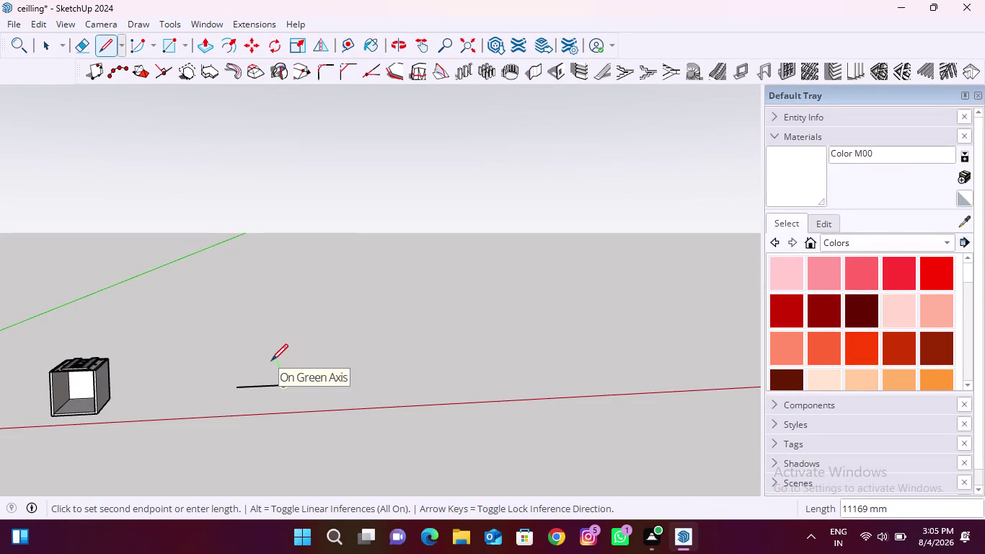
Draw the vertical edge 11'6.2" long from the bottom line's end, then zoom in on it.
text(11)
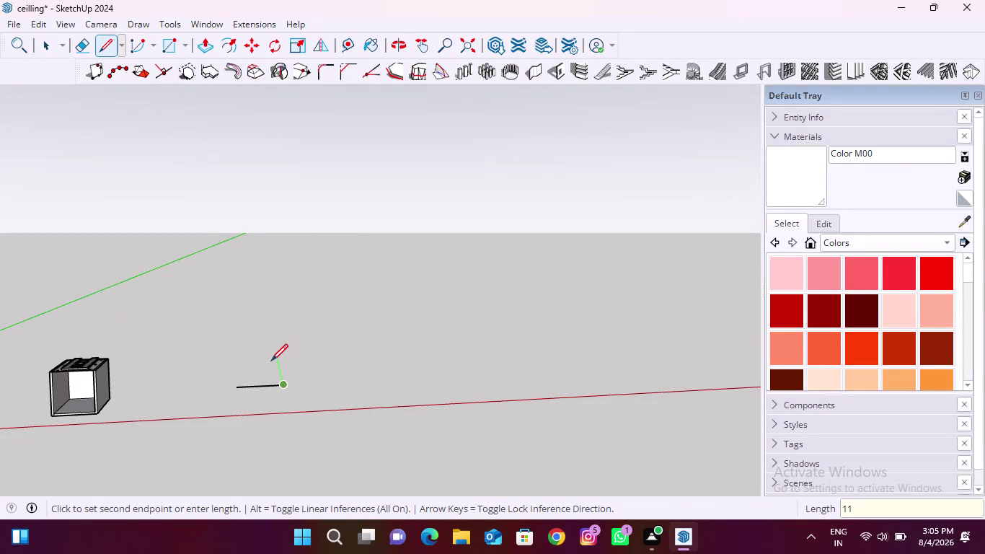
key(apostrophe)
text(60)
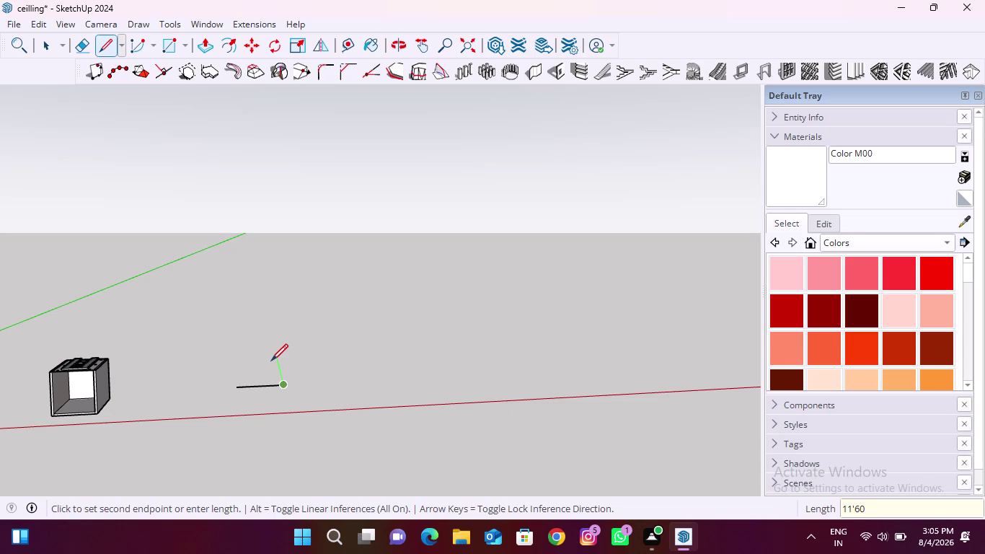
key(BackSpace)
text(.2)
key(shift+quotedbl)
key(Return)
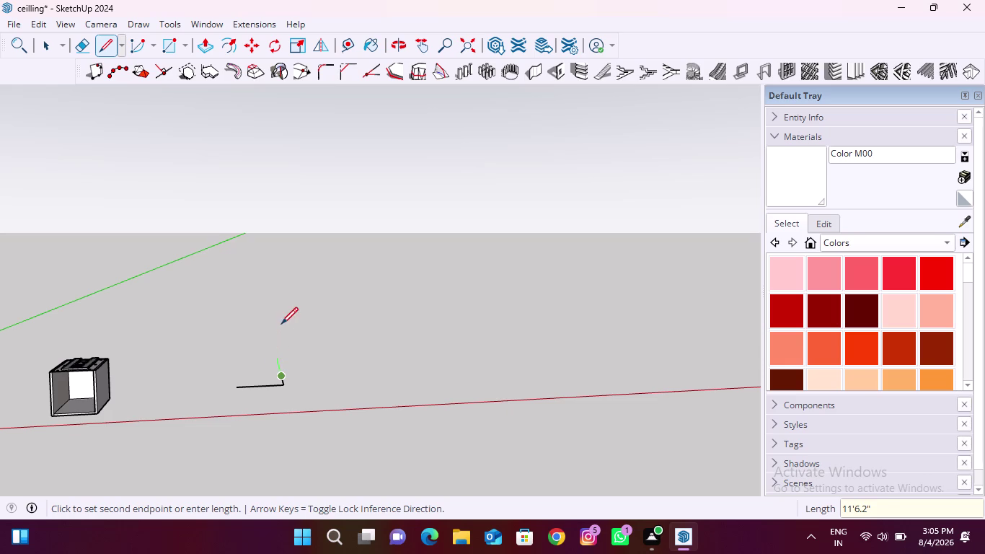
middle_drag(283, 376, 258, 495)
scroll(up, 3)
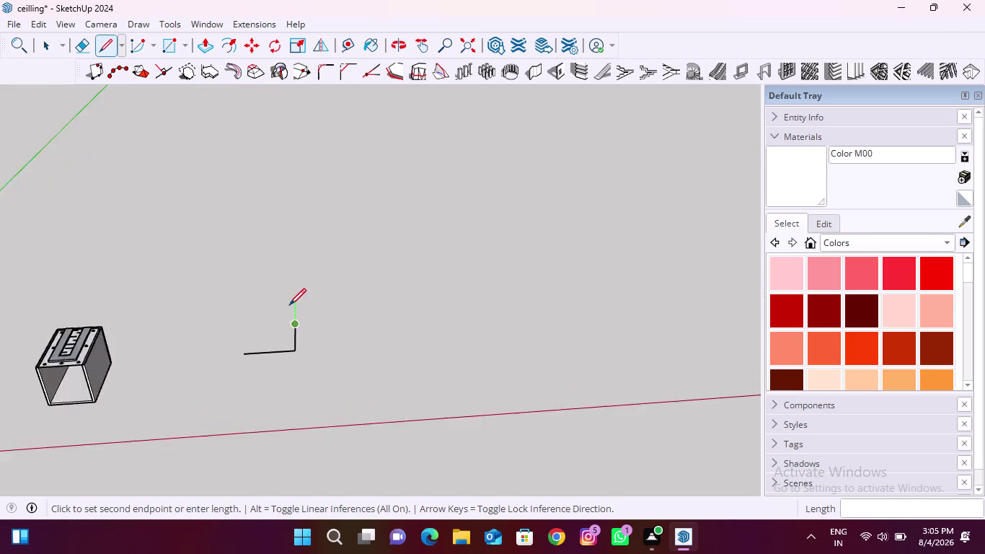
scroll(up, 3)
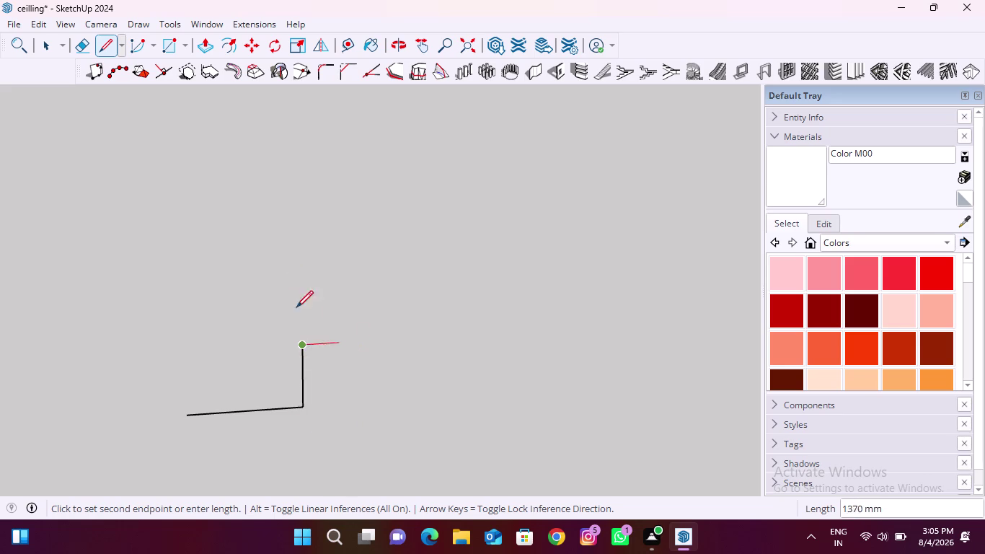
click(199, 20)
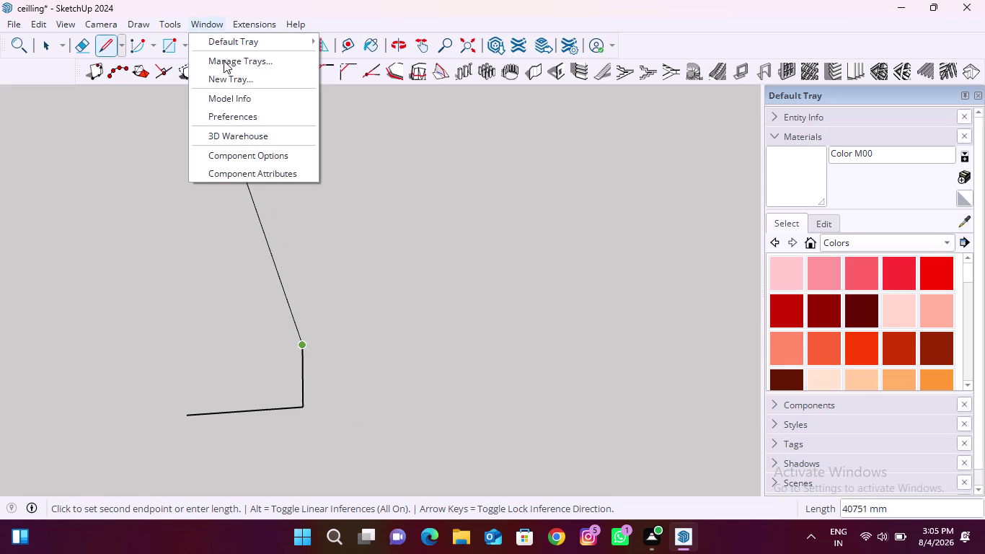
In Model Info Units, change Length from inches to feet and close the dialog.
click(240, 93)
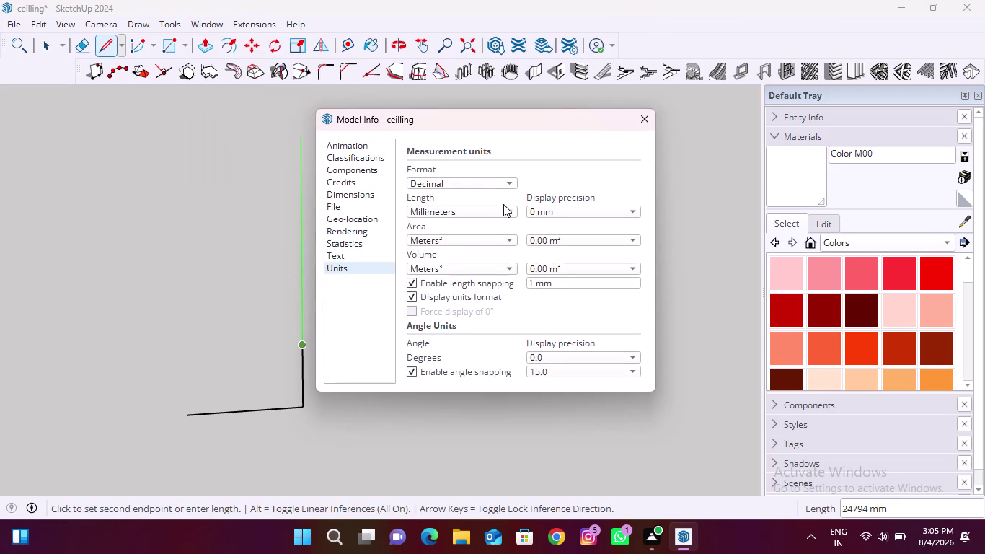
click(507, 211)
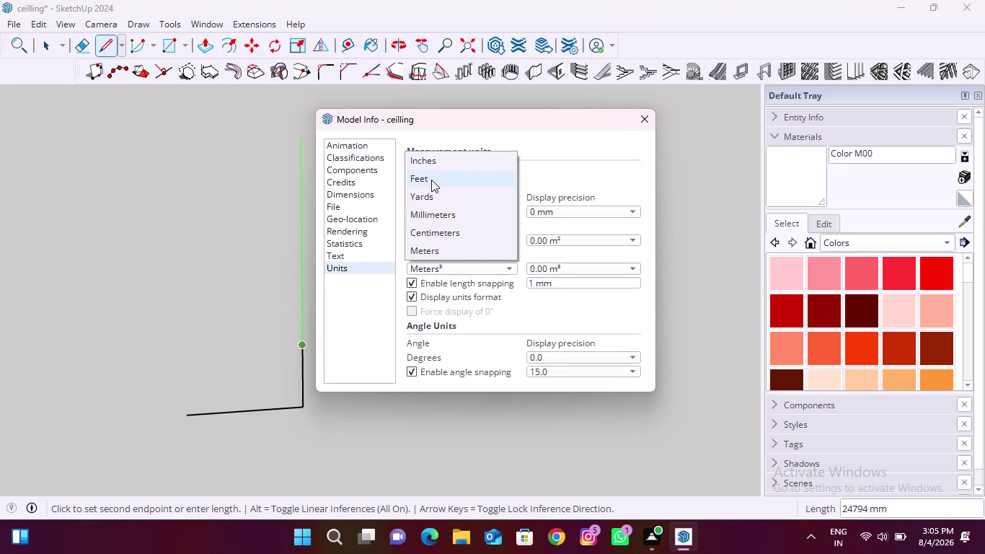
click(438, 159)
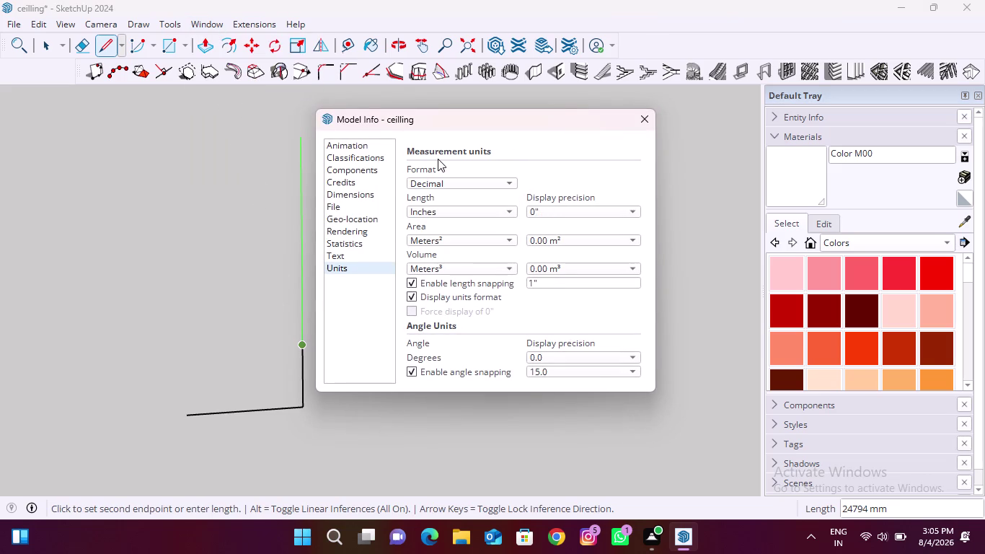
click(509, 212)
click(438, 236)
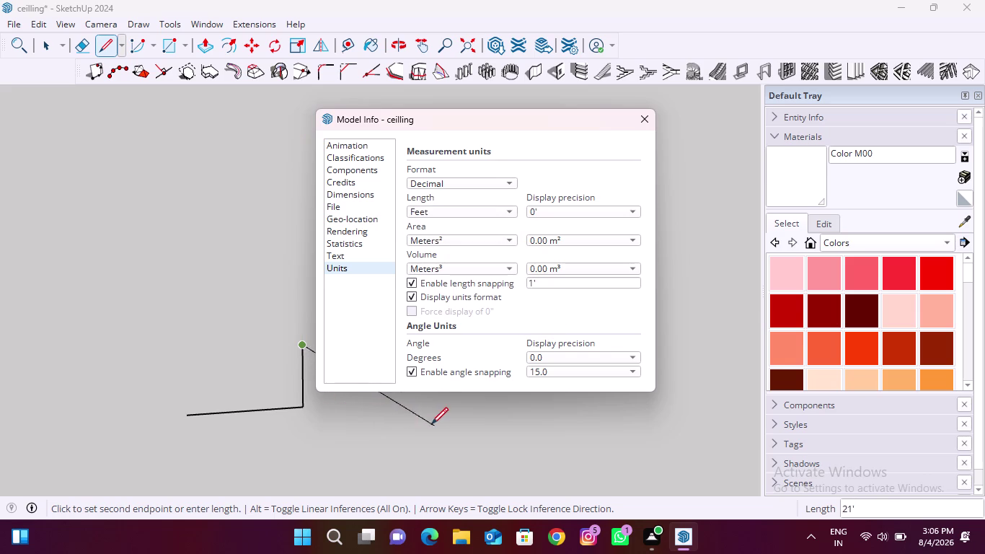
click(644, 121)
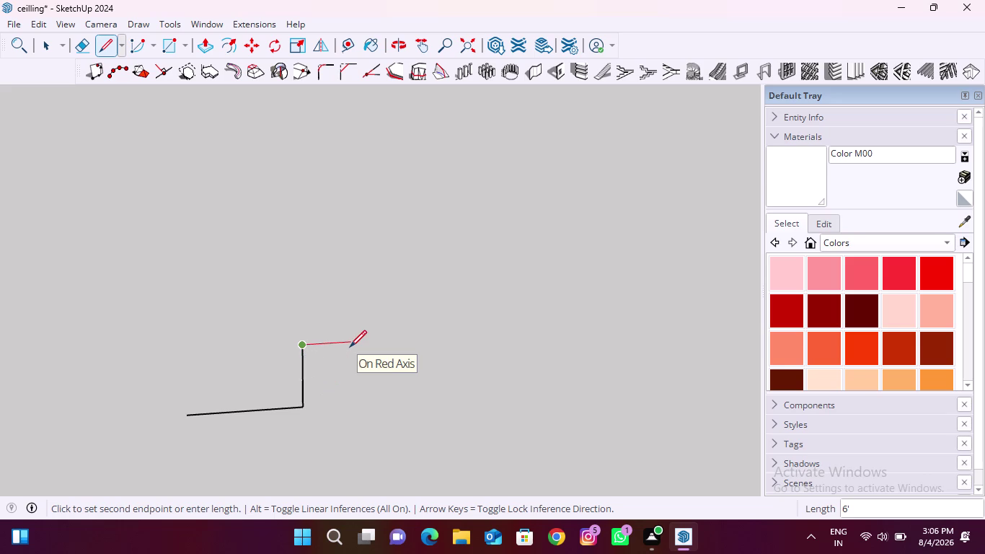
Undo the line in progress and the two previously drawn outline edges.
key(ctrl+z)
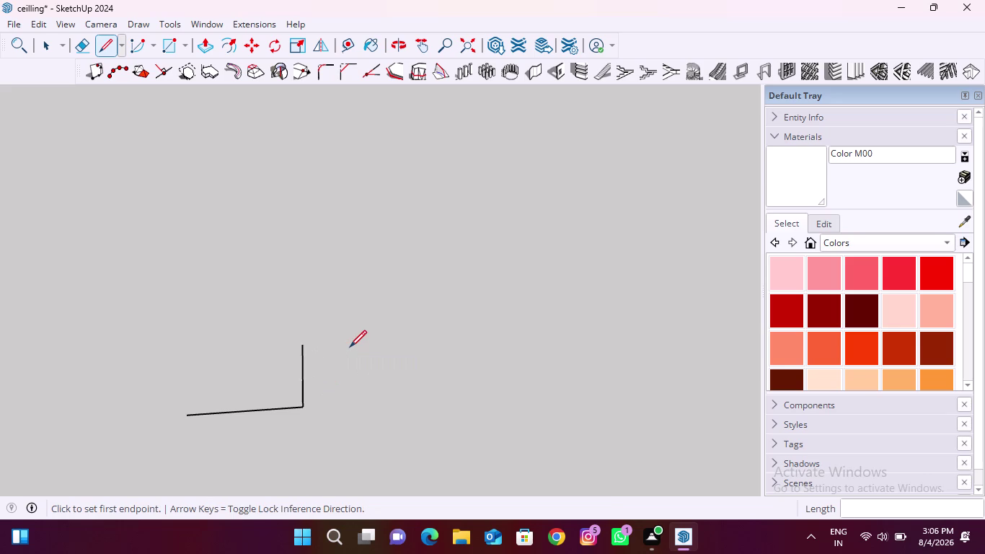
key(ctrl+z)
key(ctrl+z)
scroll(down, 3)
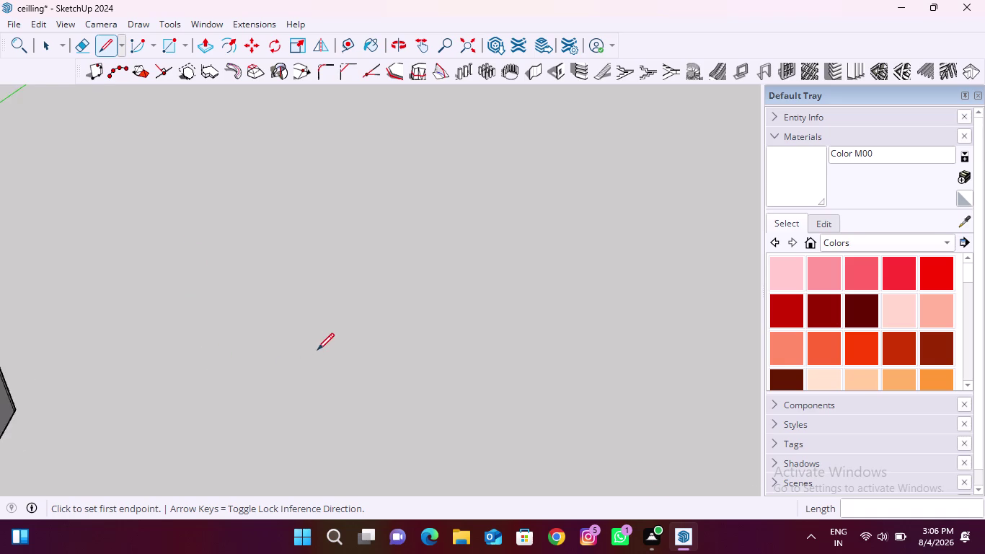
scroll(down, 3)
Draw a 12'6" bottom line along the red axis from a new start point.
click(223, 417)
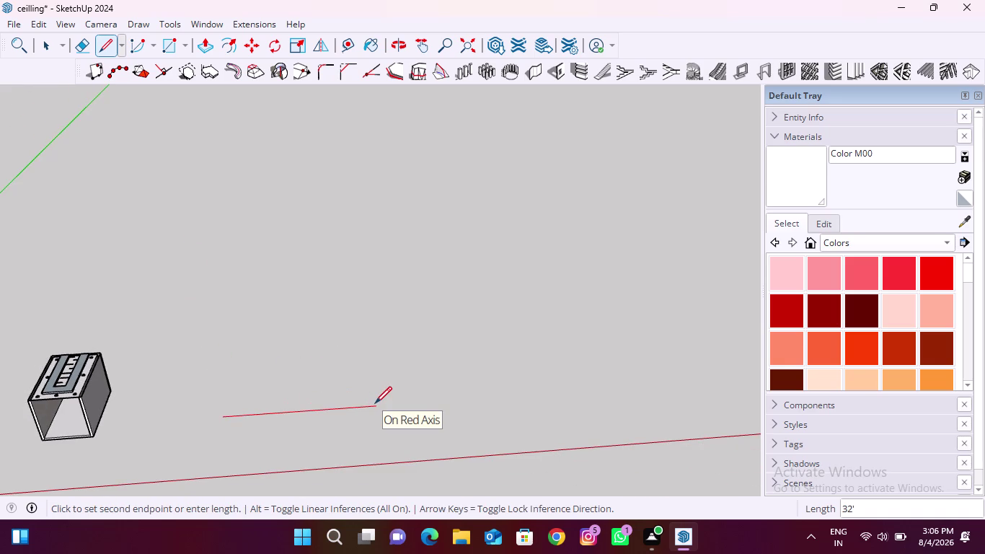
text(12')
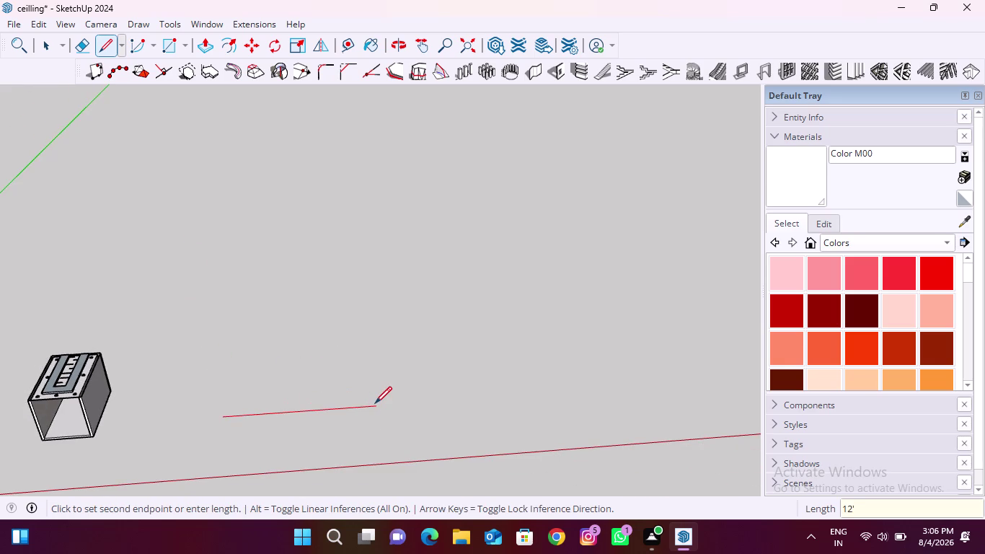
text(6")
key(Return)
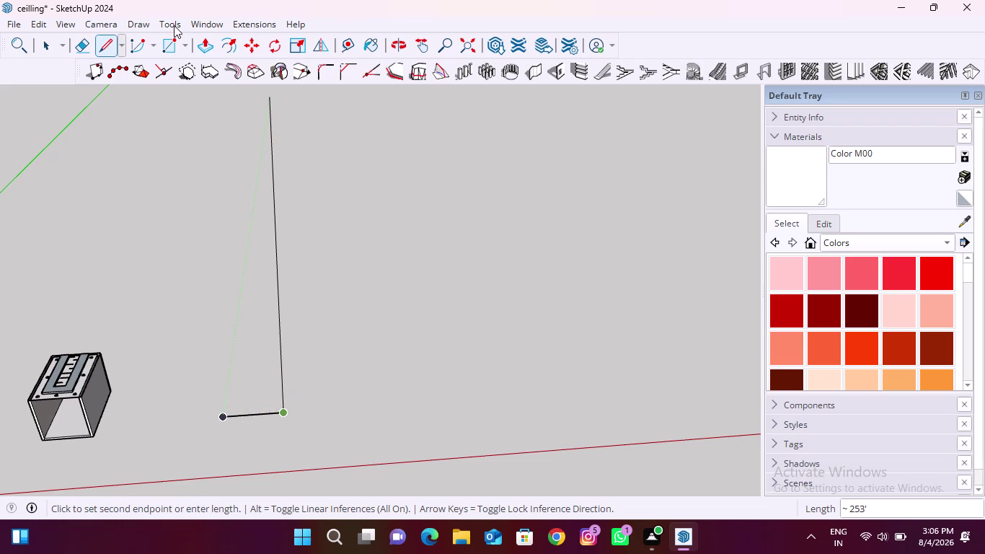
In Model Info Units, set length precision to one decimal place, keeping feet.
click(196, 24)
click(268, 93)
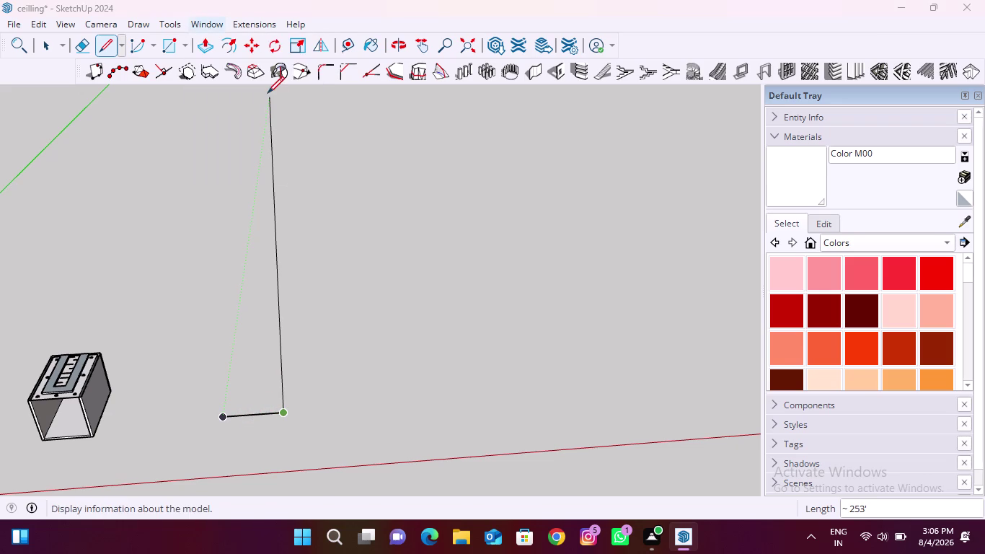
click(595, 210)
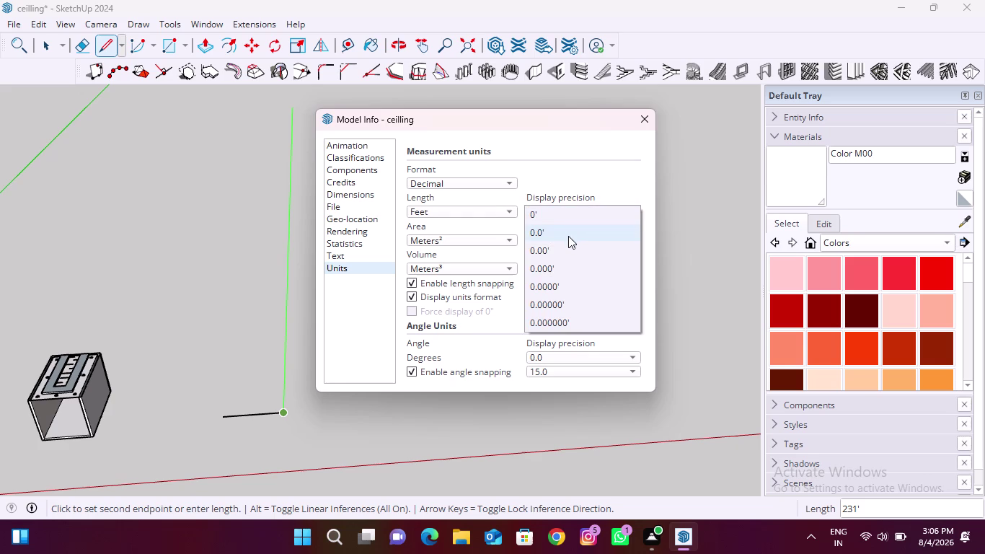
click(568, 236)
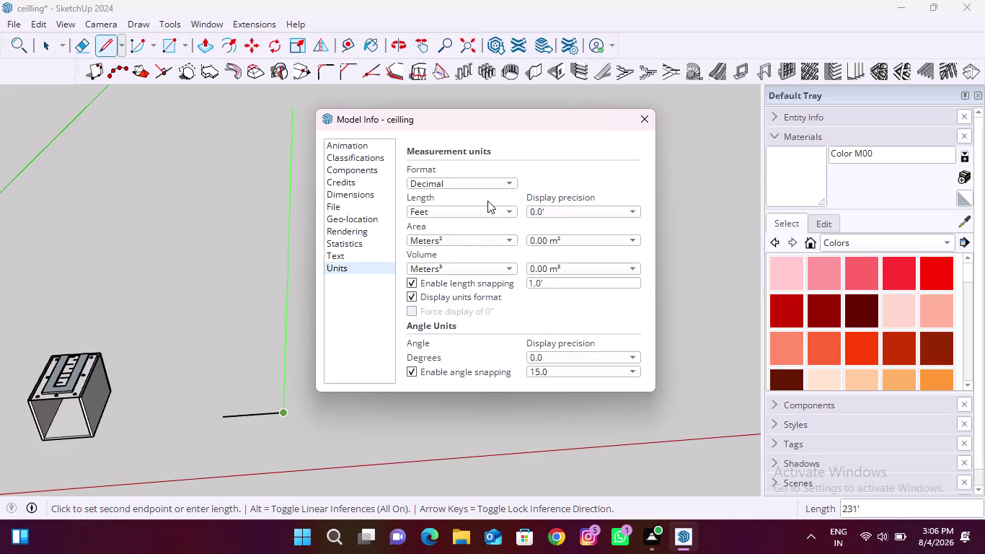
click(504, 214)
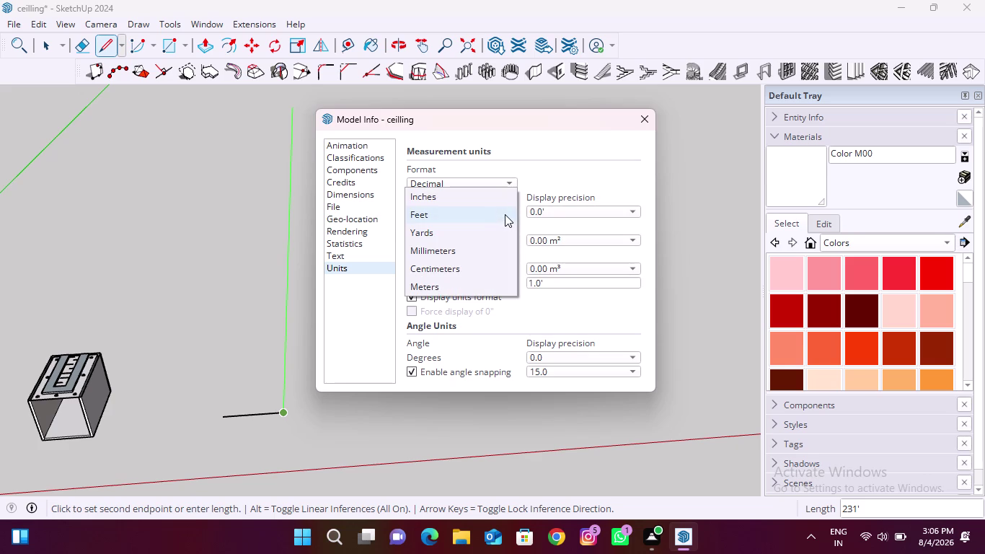
click(495, 215)
Set area to square feet, volume to cubic feet, and length precision to two decimals.
click(498, 244)
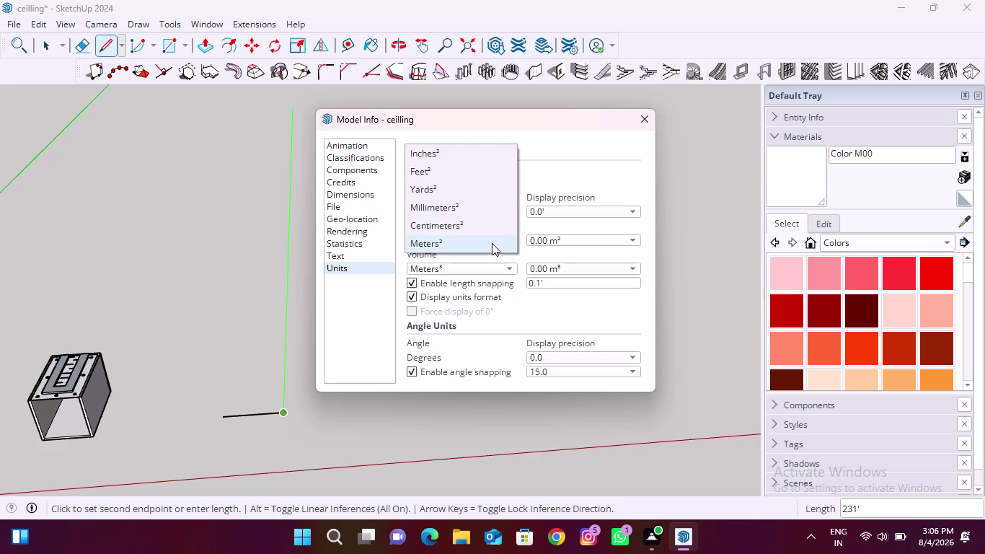
click(452, 172)
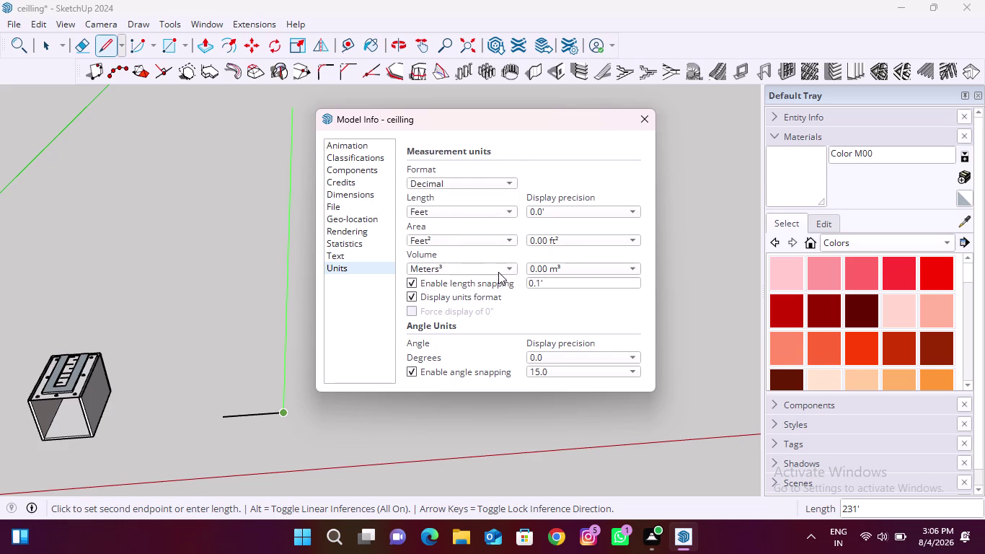
click(499, 271)
click(431, 178)
click(591, 355)
click(566, 356)
click(581, 212)
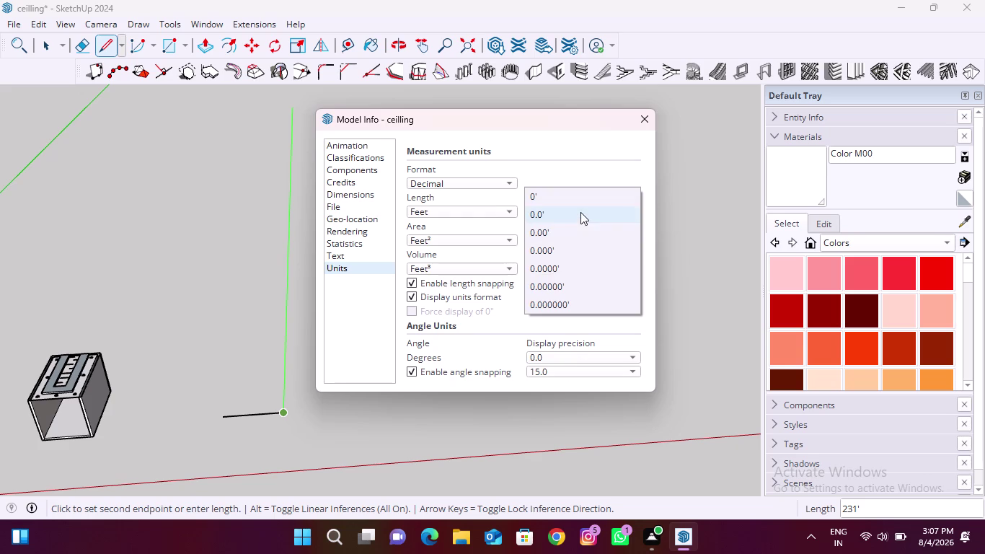
click(558, 229)
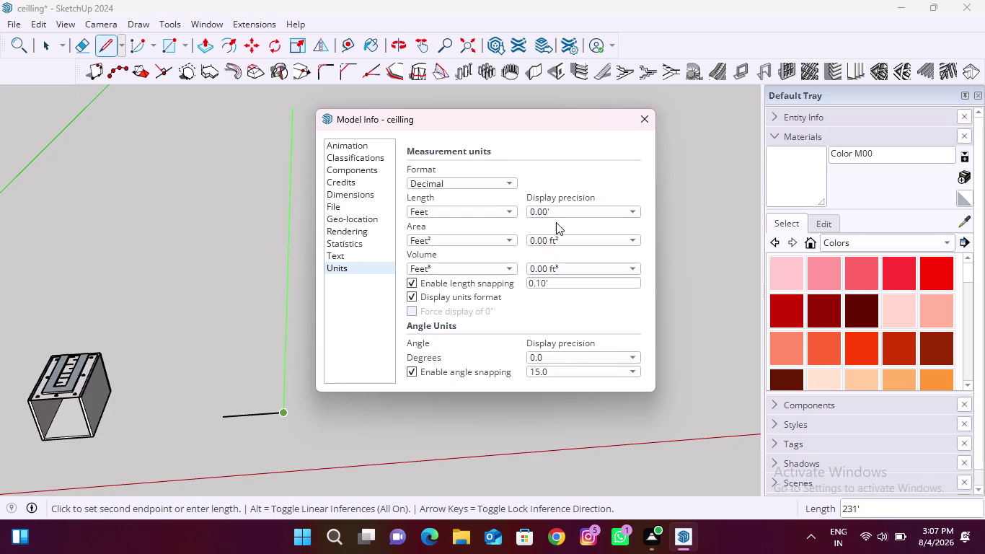
Set the format to Decimal with inches as the length unit, then close Model Info.
click(449, 210)
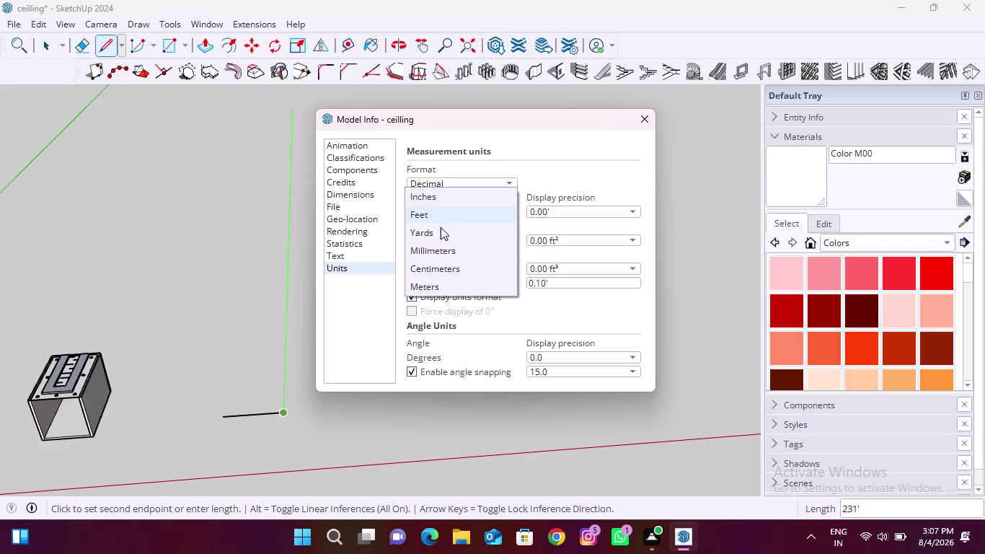
click(448, 198)
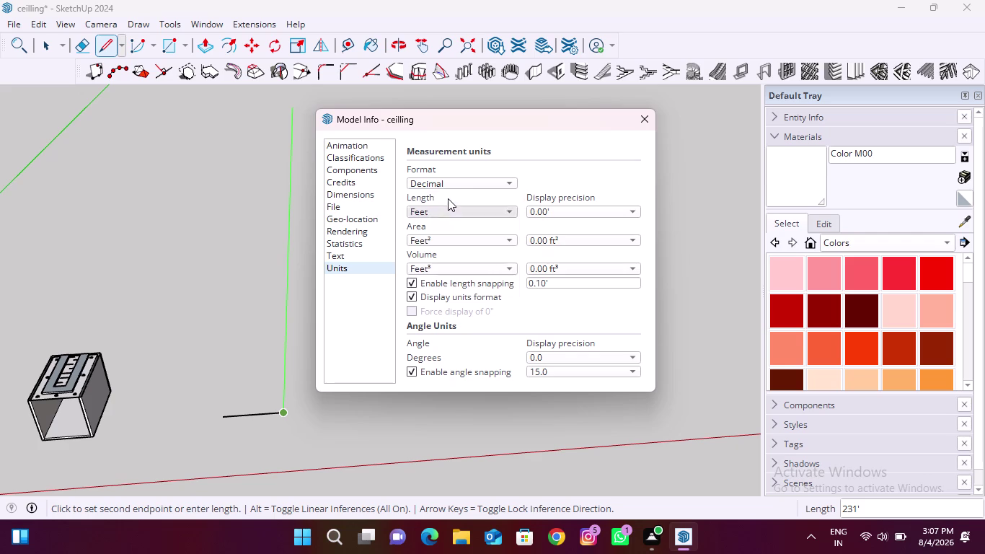
click(468, 183)
click(457, 173)
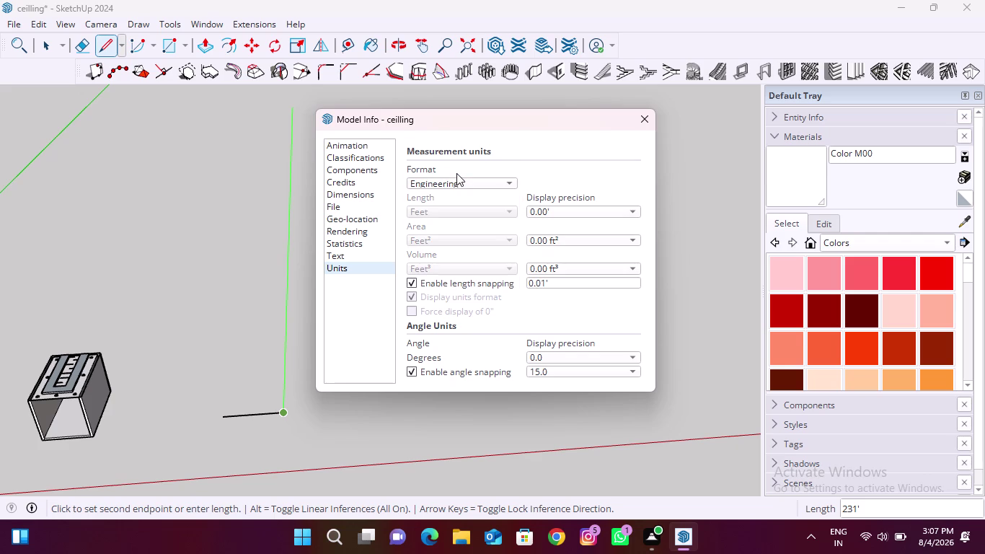
click(470, 182)
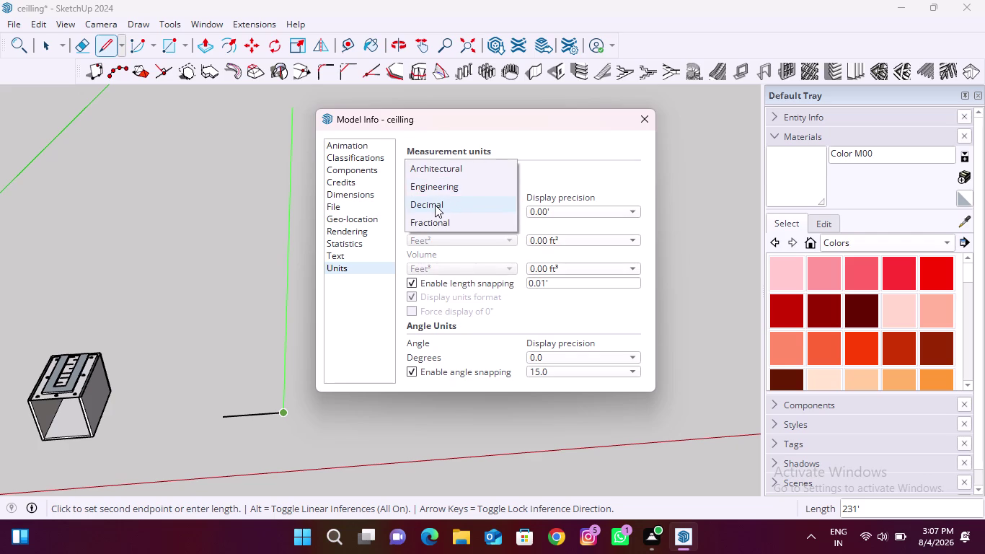
click(435, 204)
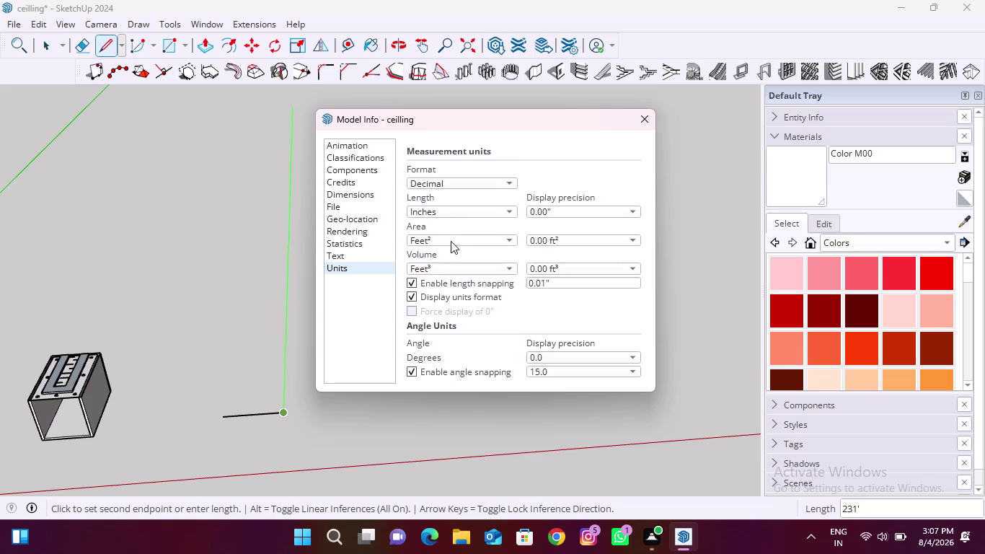
click(451, 241)
click(451, 241)
click(636, 120)
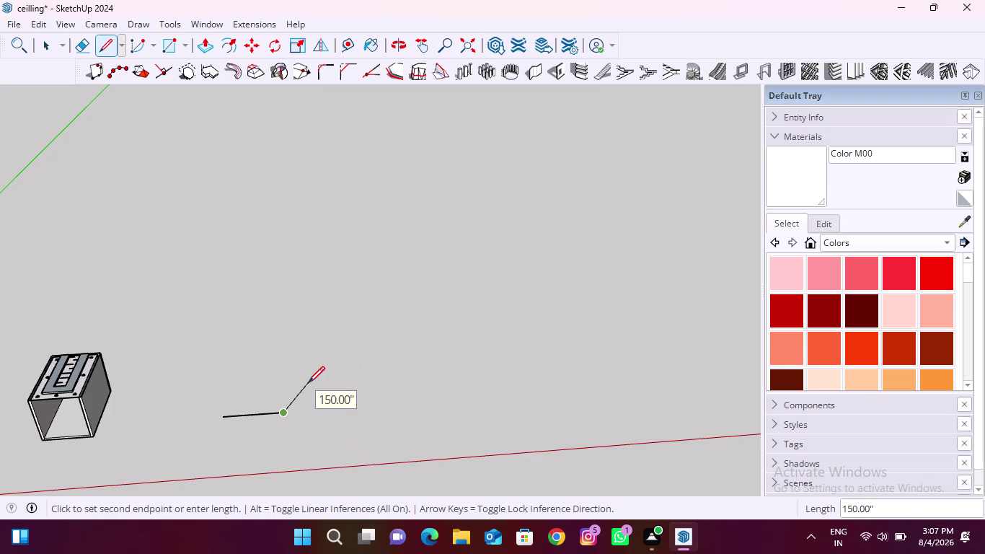
Clear the stray lines and draw the first 12'4" outline edge from a new start point.
key(ctrl+z)
key(ctrl+z)
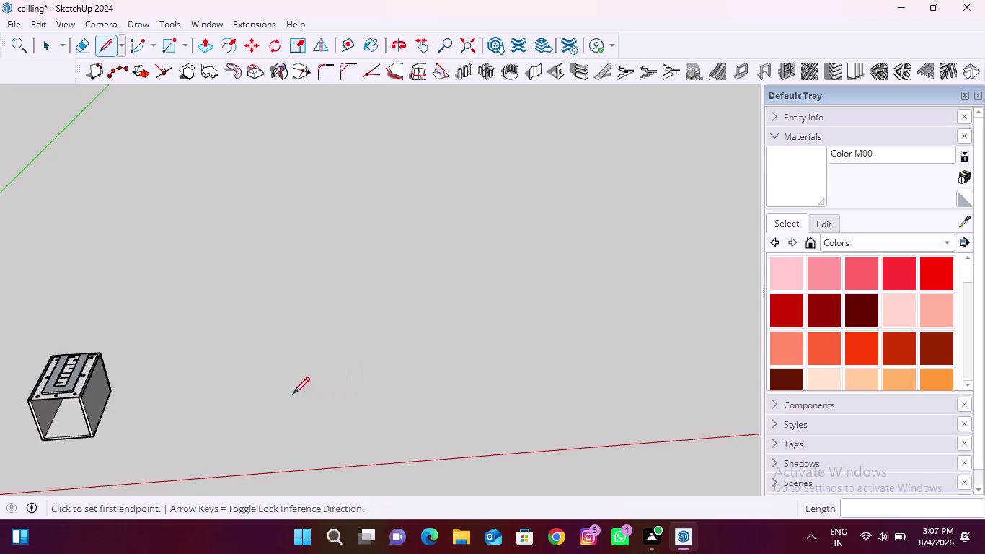
click(224, 419)
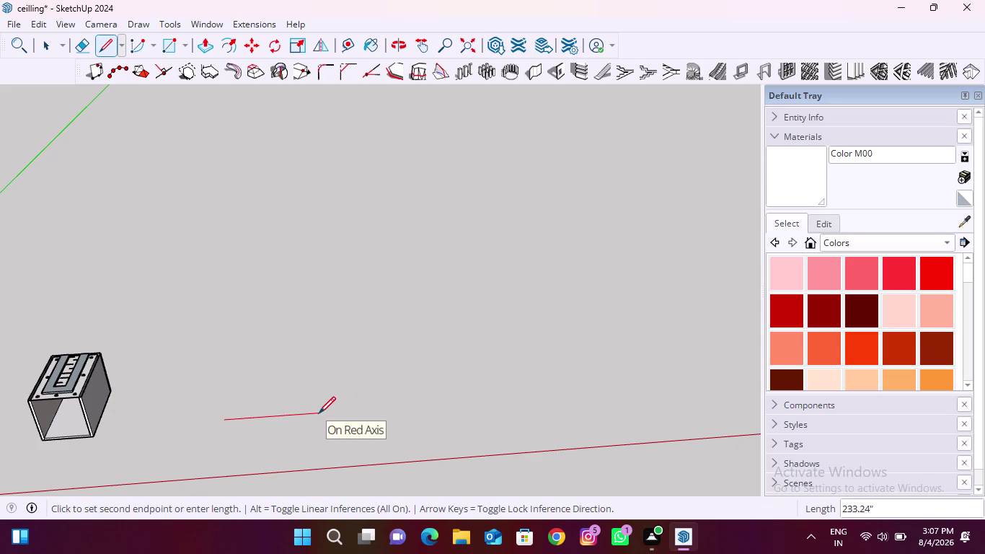
text(12')
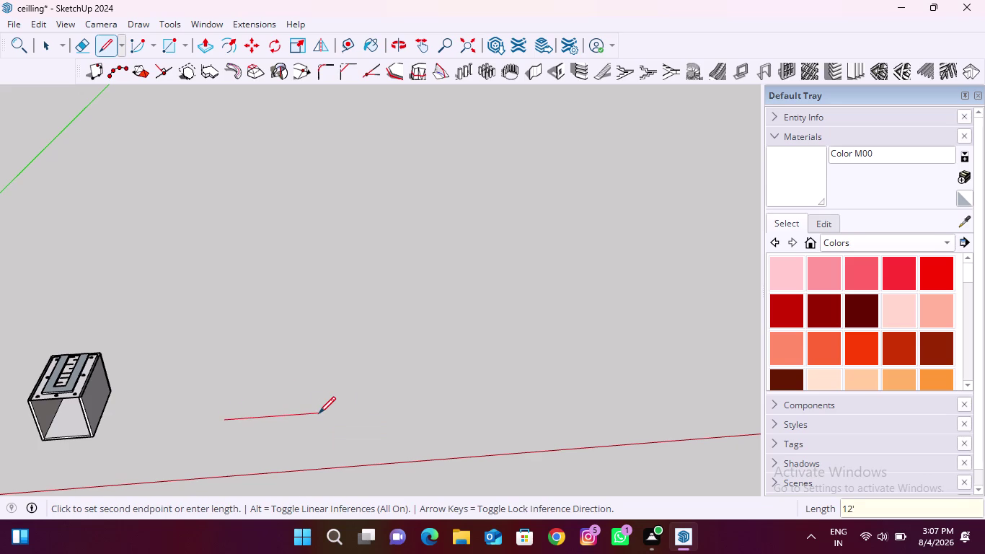
text(6.)
key(BackSpace)
key(BackSpace)
text(4)
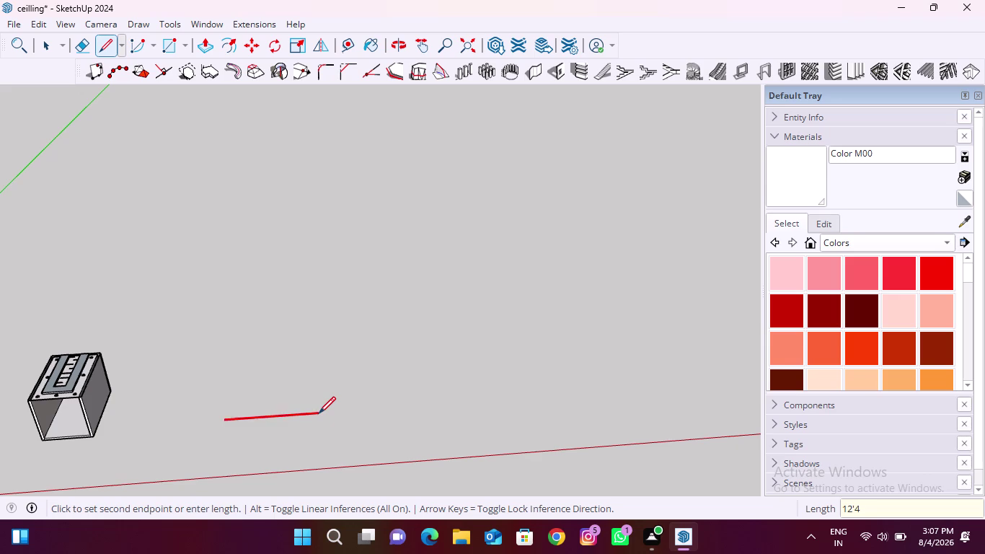
text(")
key(Return)
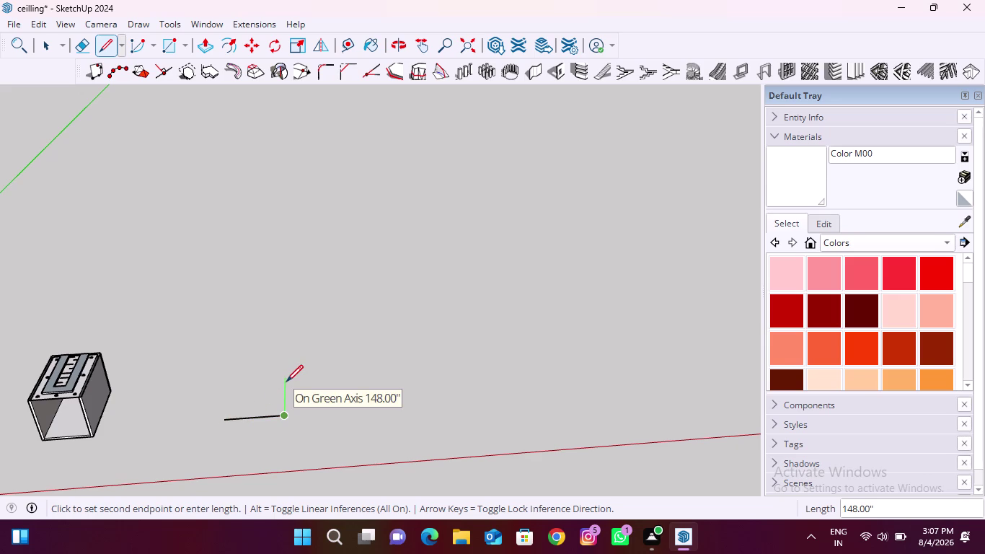
Draw the 11'6.2" edge followed by the 3'7.3" notch edge.
text(11'6)
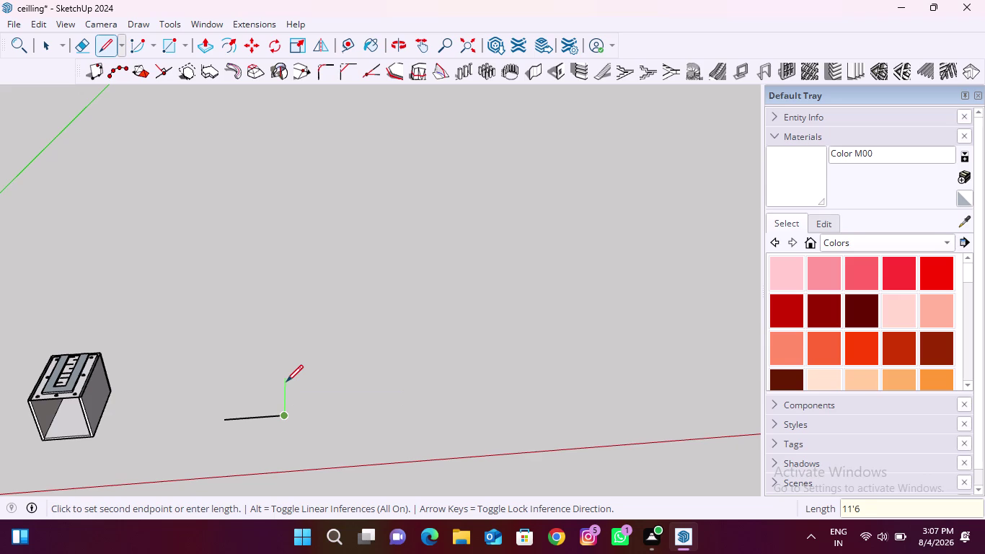
text(.2")
key(Return)
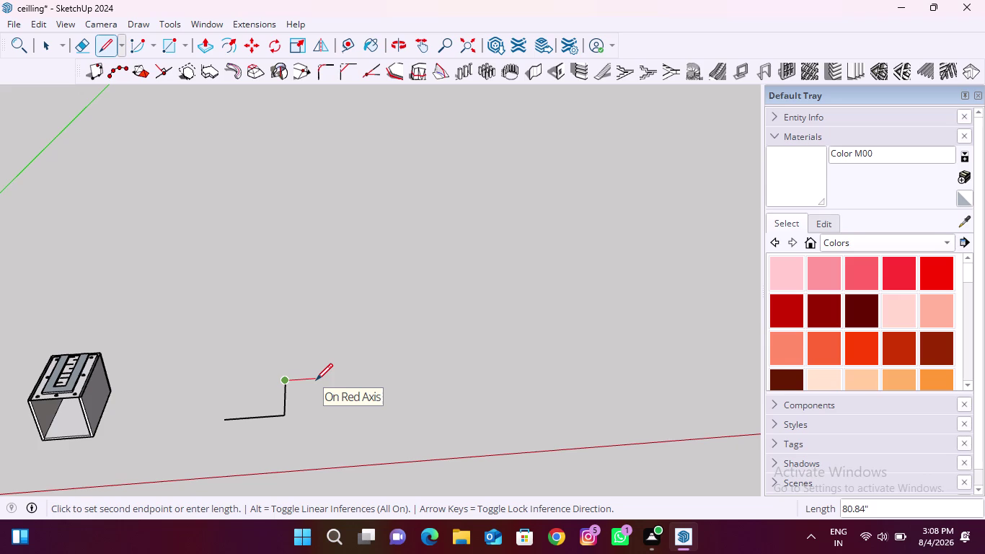
key(3)
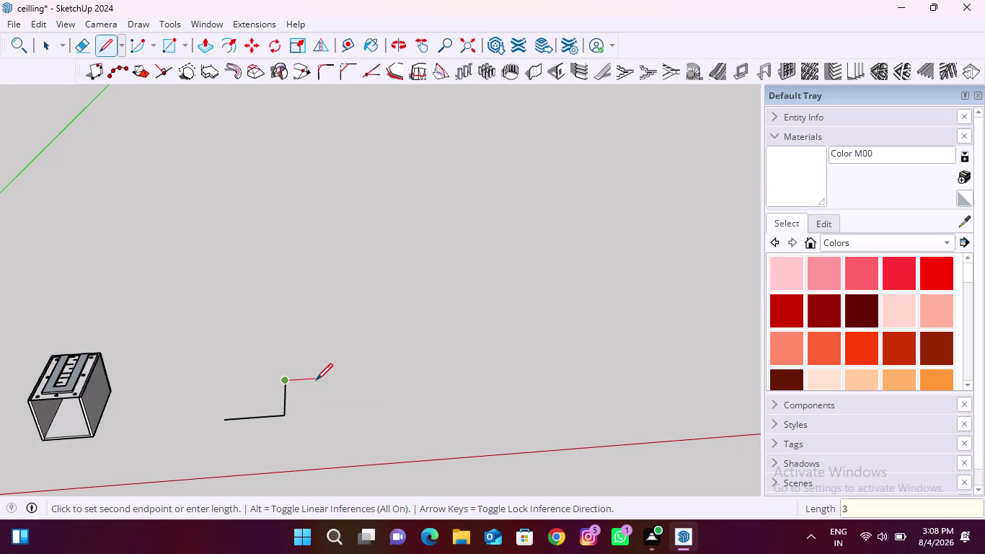
key(apostrophe)
text(7.)
text(3")
key(Return)
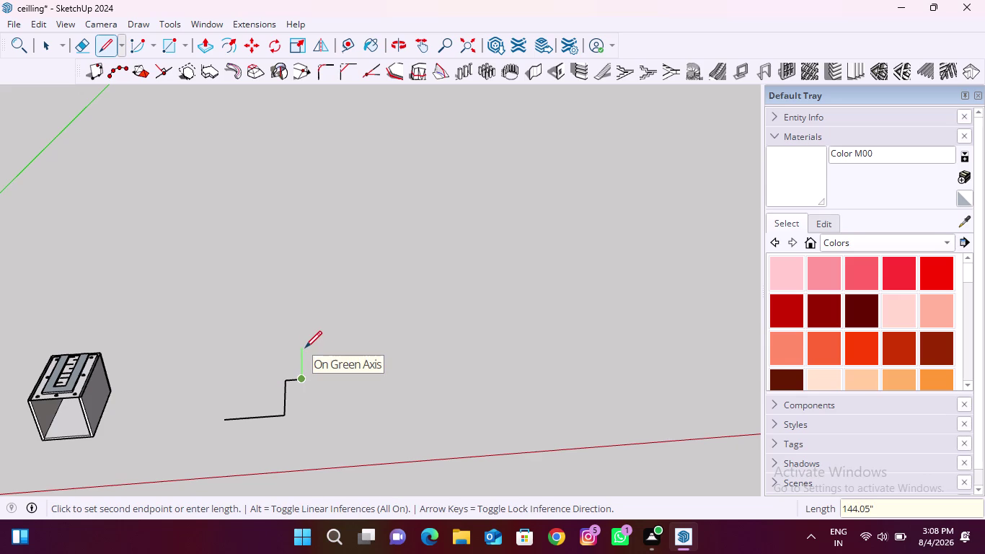
Draw the notch's 4'11.8" side and its 3'7.3" top edge.
text(4')
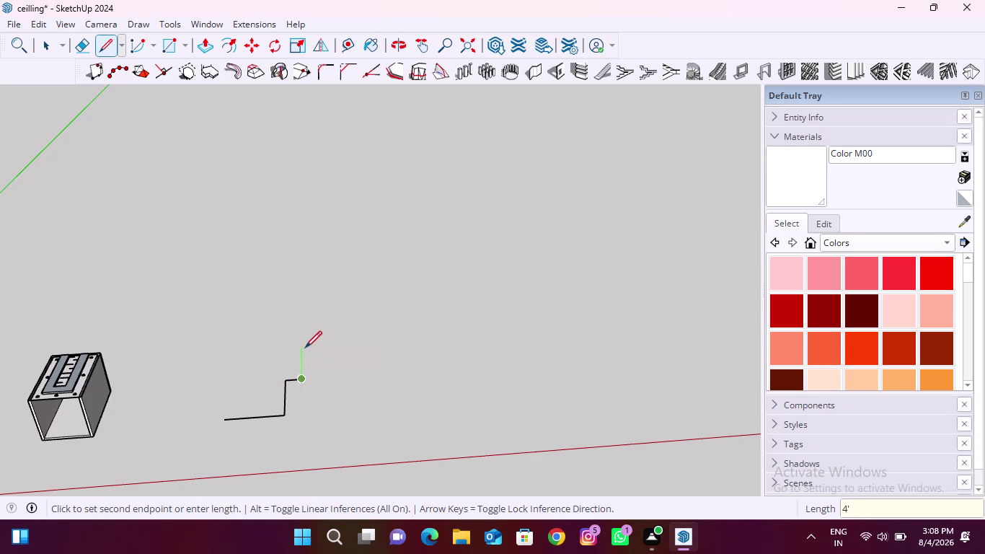
text(11)
text(.8")
key(Return)
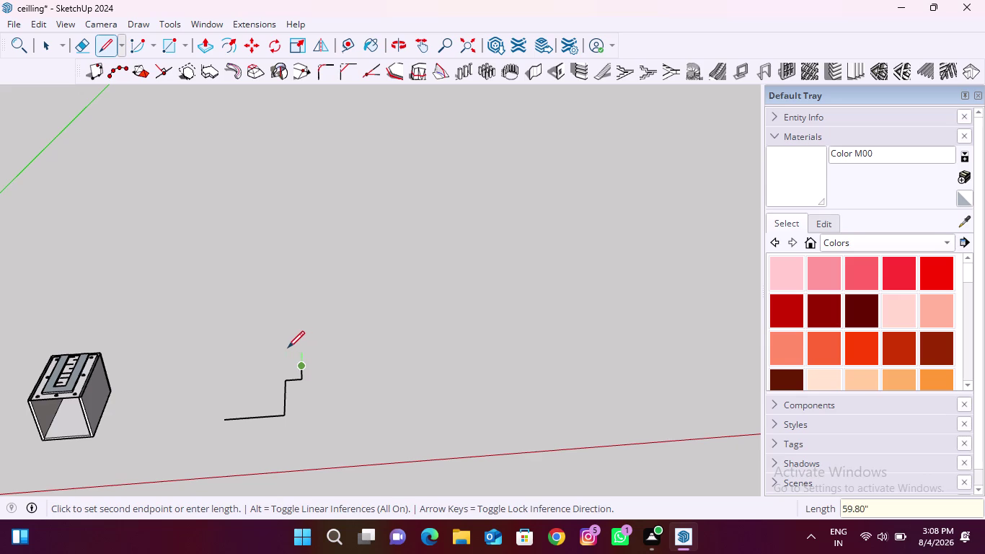
text(3)
text(')
text(7)
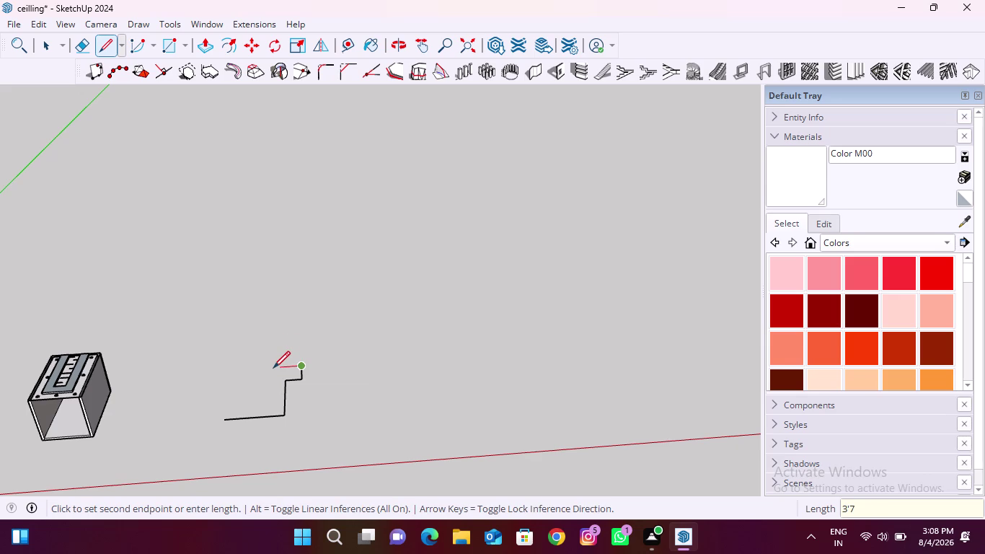
text(.3")
key(Return)
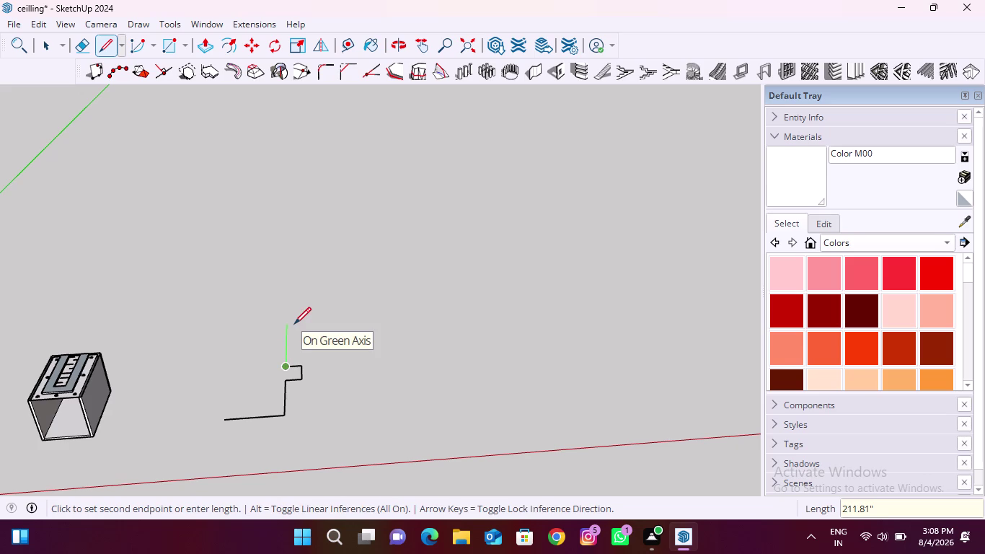
Draw the 8'5.3" rise, the 10'7.2" top edge, and the 8'5.3" left drop.
text(8')
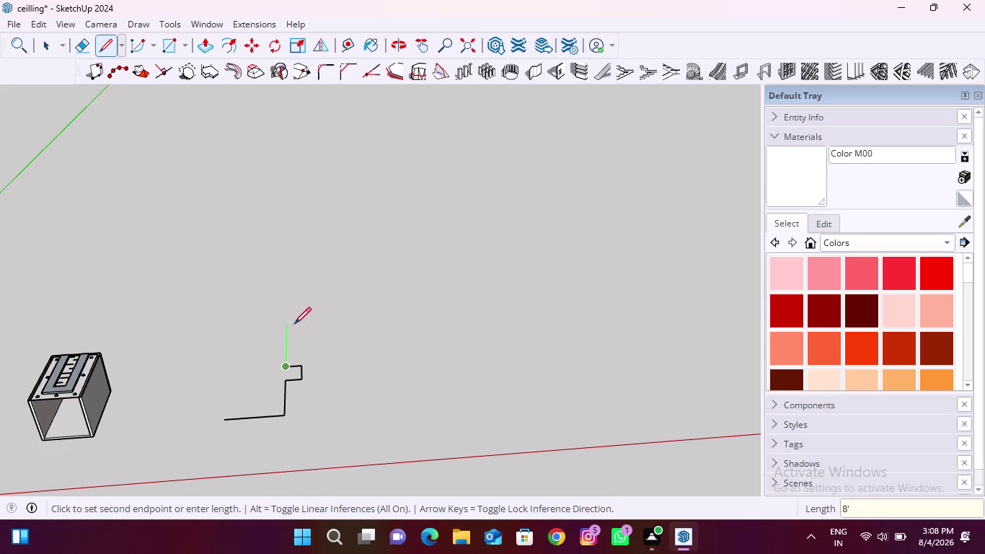
text(5)
text(.3")
key(Return)
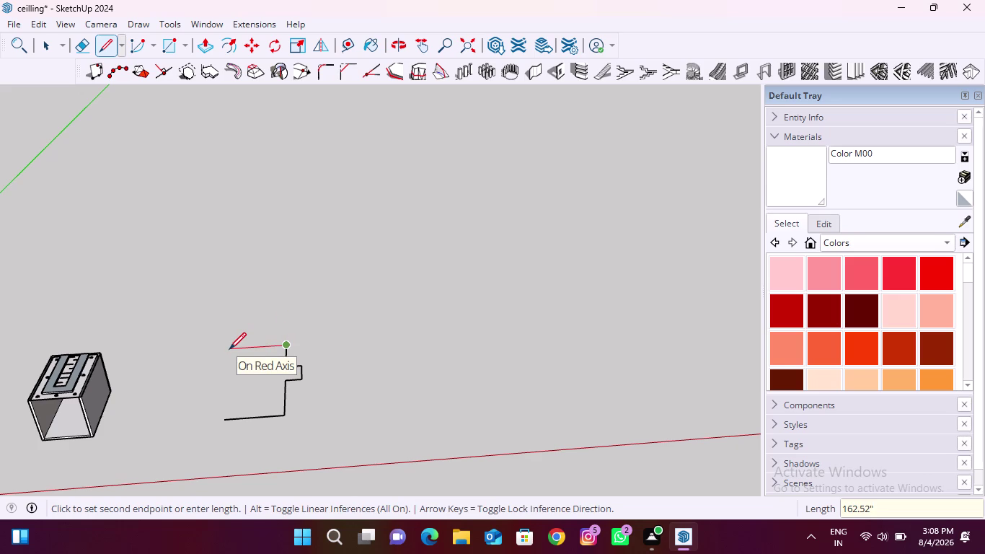
text(10')
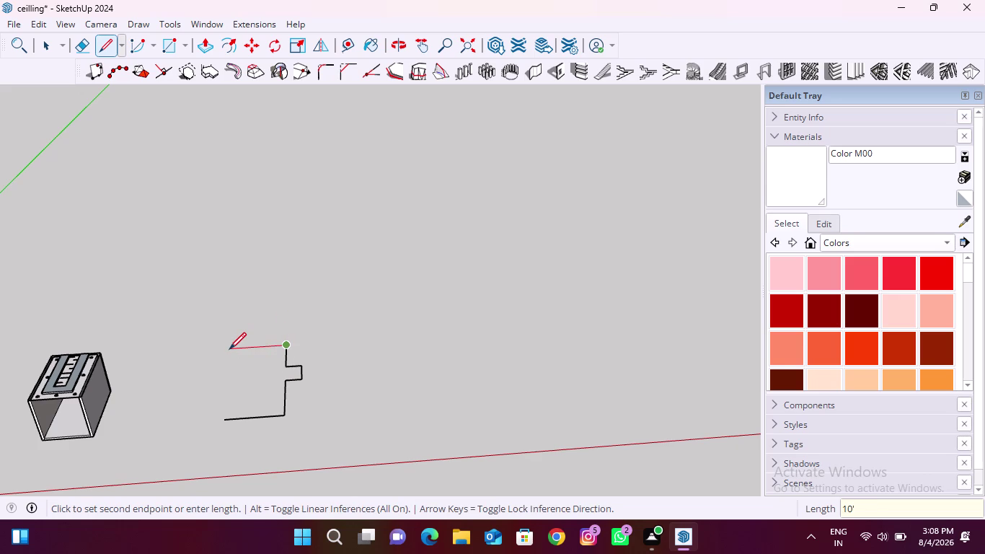
text(7.)
text(2")
key(Return)
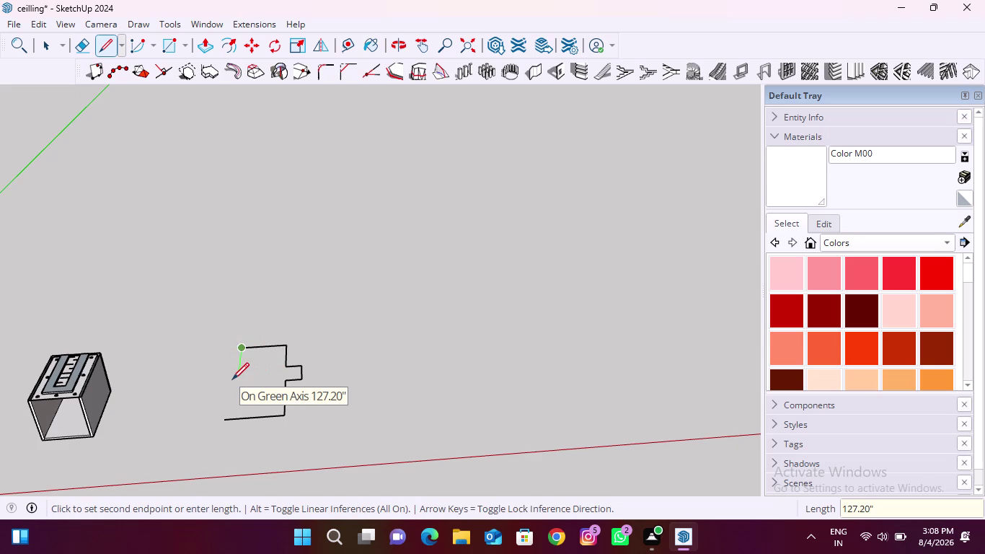
text(8')
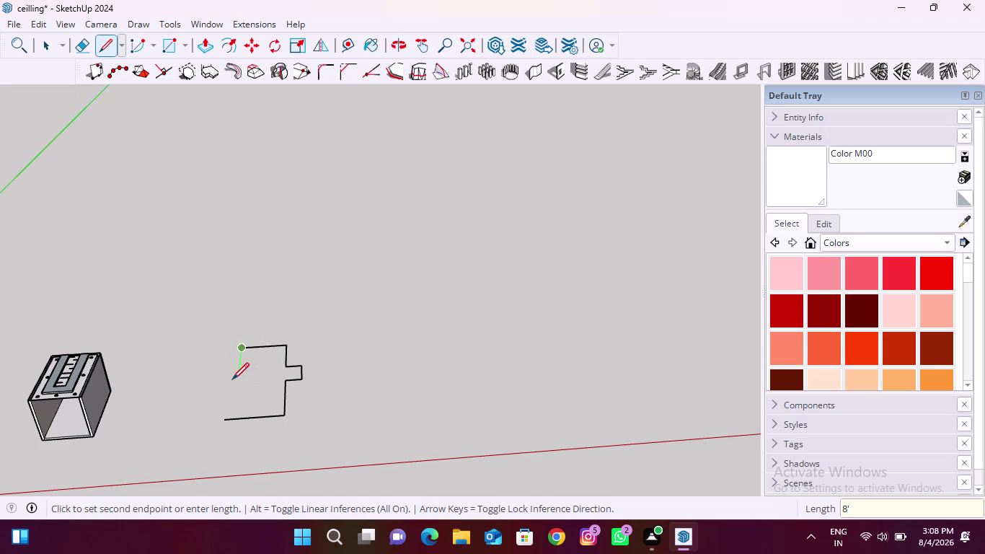
text(5)
text(.3")
key(Return)
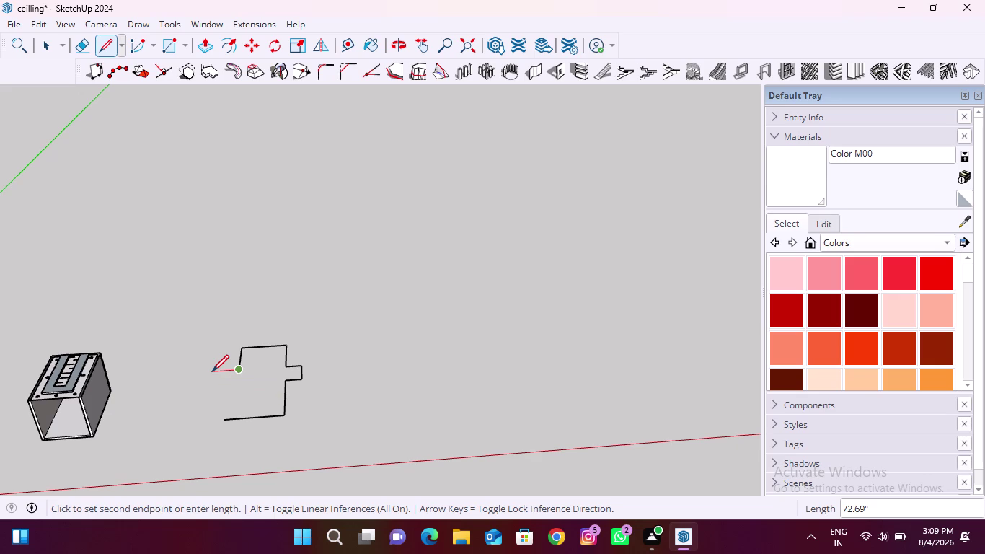
Draw the left jog edges of 5'11.3" and 4'11.8".
key(5)
key(apostrophe)
text(11.3")
key(Return)
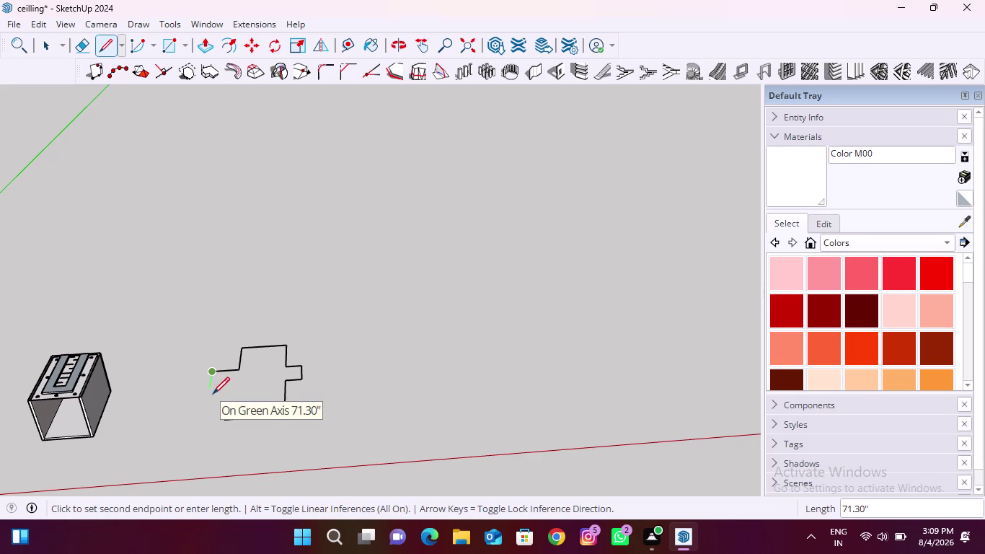
text(4')
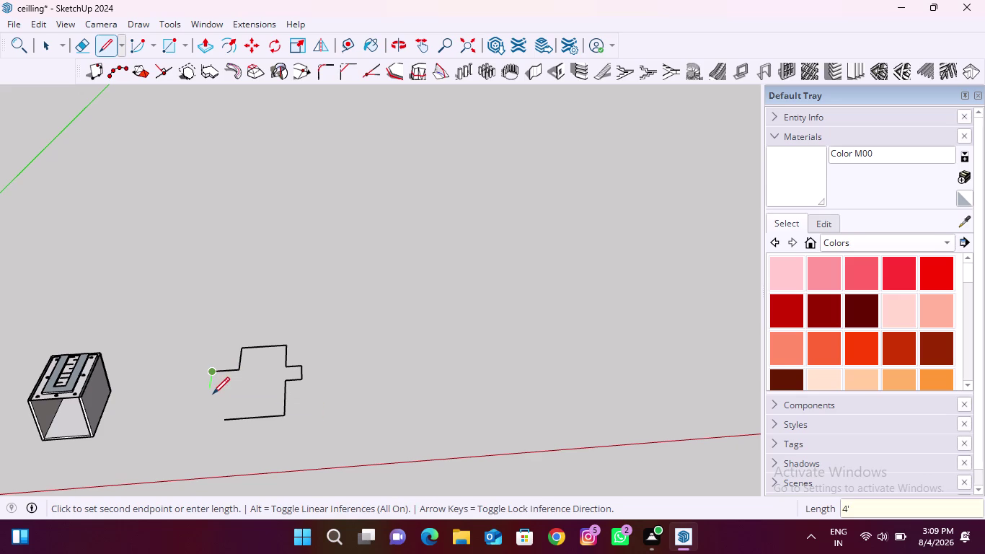
text(1)
text(1.8")
key(Return)
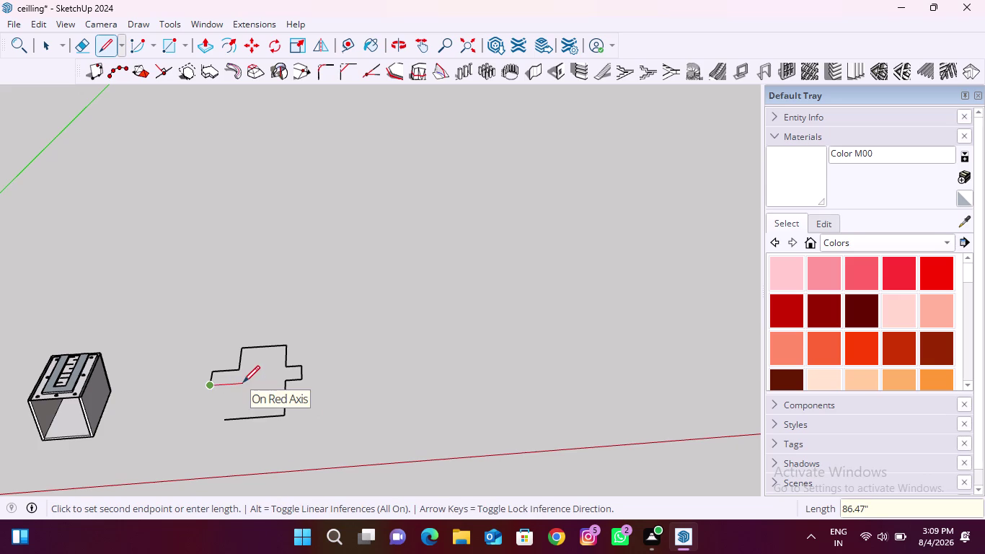
Add another 5'11.3" edge and the final 7.5" edge.
text(5')
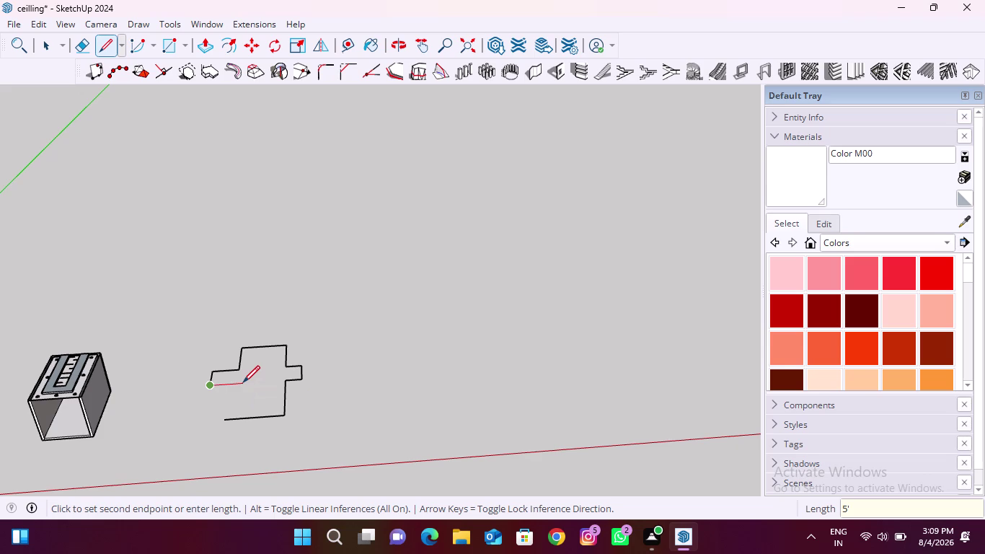
text(11.3)
text(")
key(Return)
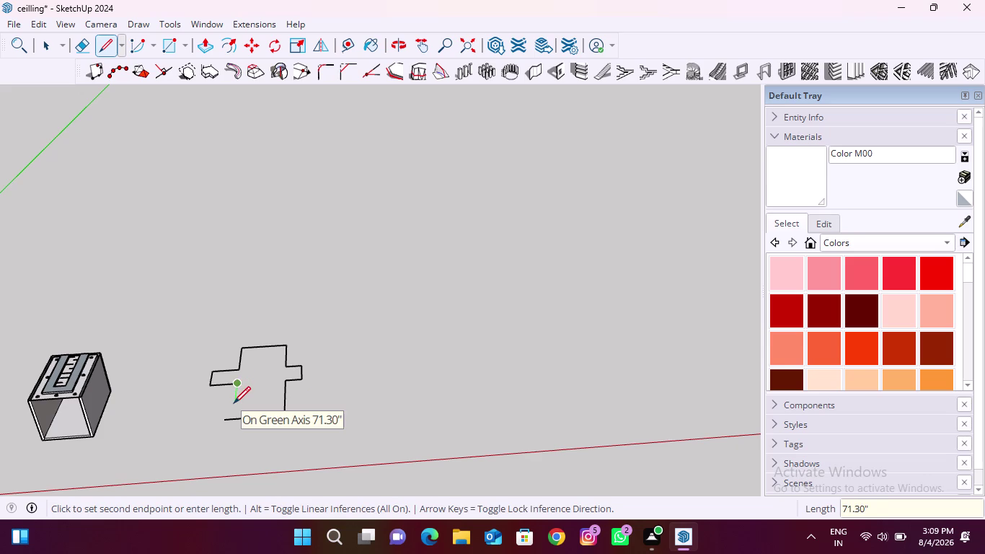
text(7.5)
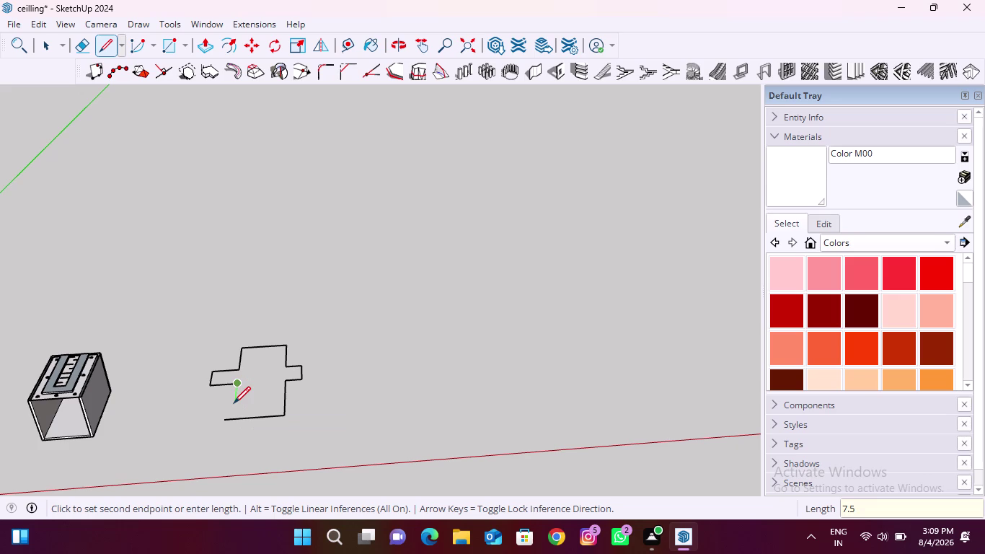
text(")
key(Return)
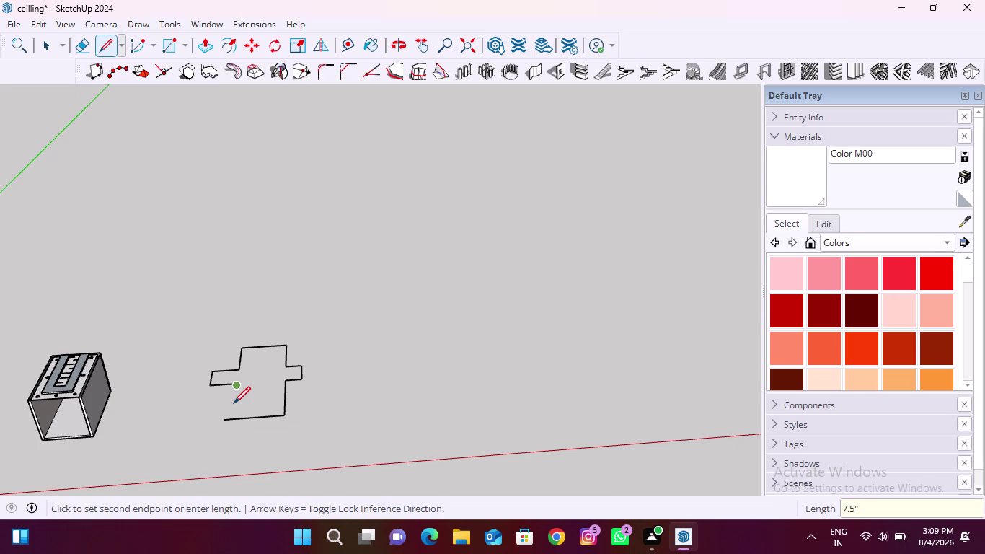
scroll(up, 3)
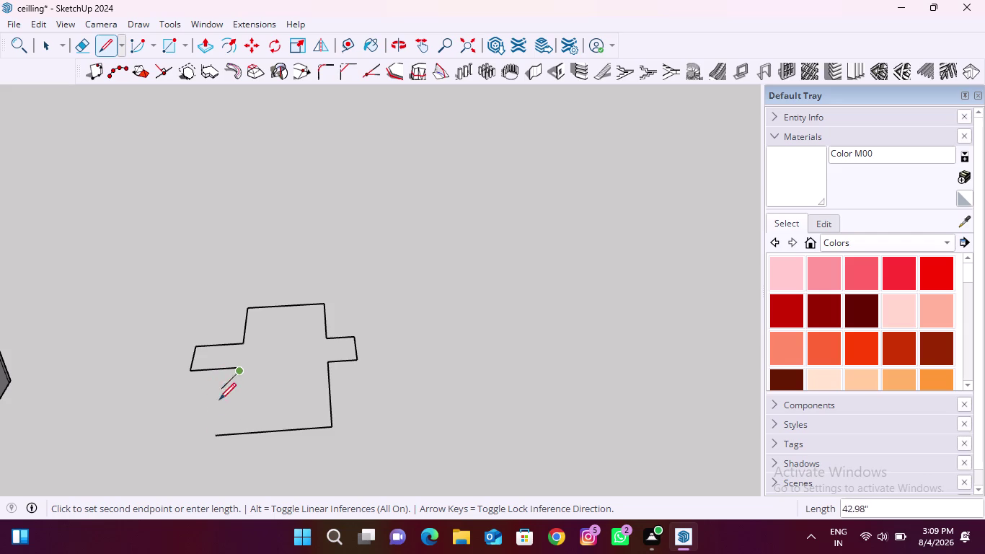
Zoom in and snap the last line points back to the starting endpoint, creating the face.
scroll(down, 3)
scroll(up, 3)
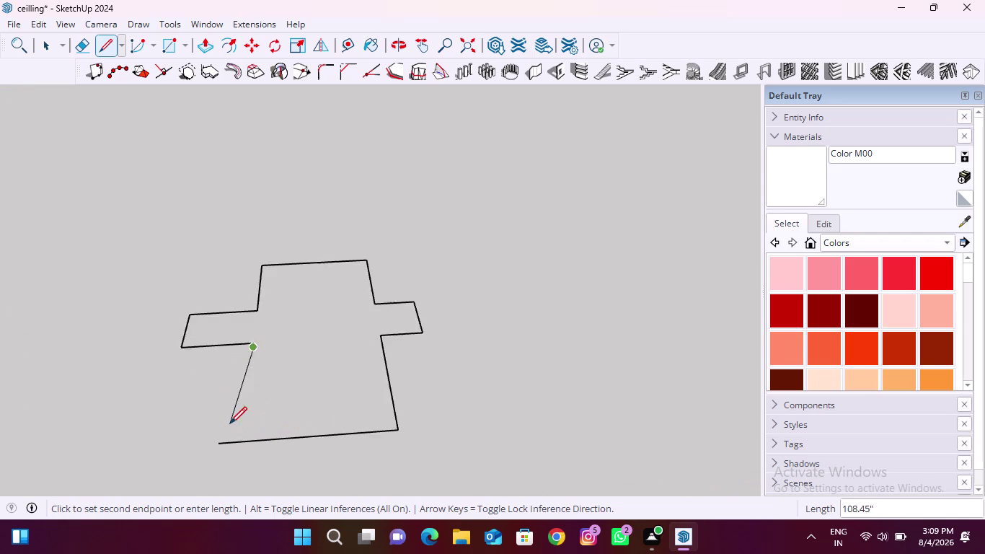
scroll(up, 3)
scroll(up, 3)
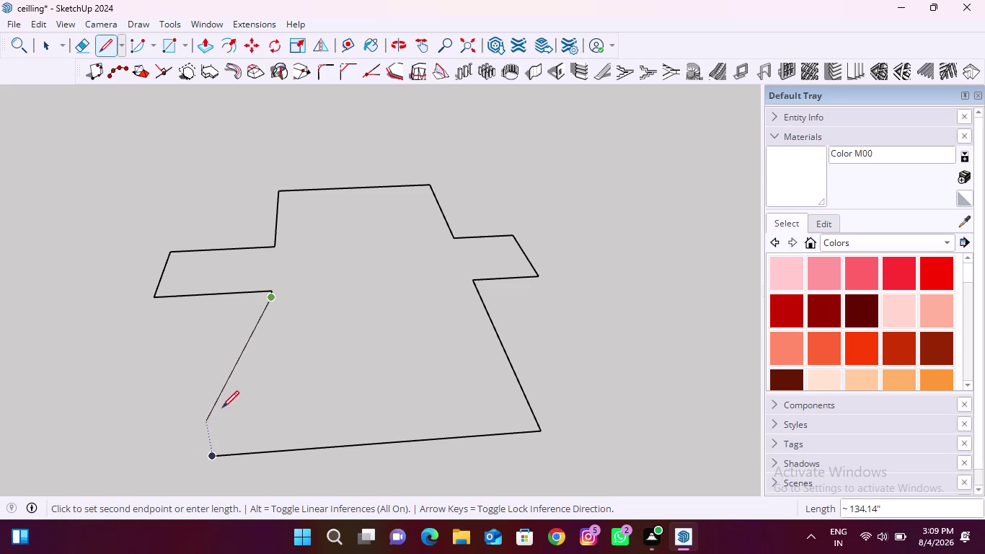
click(236, 303)
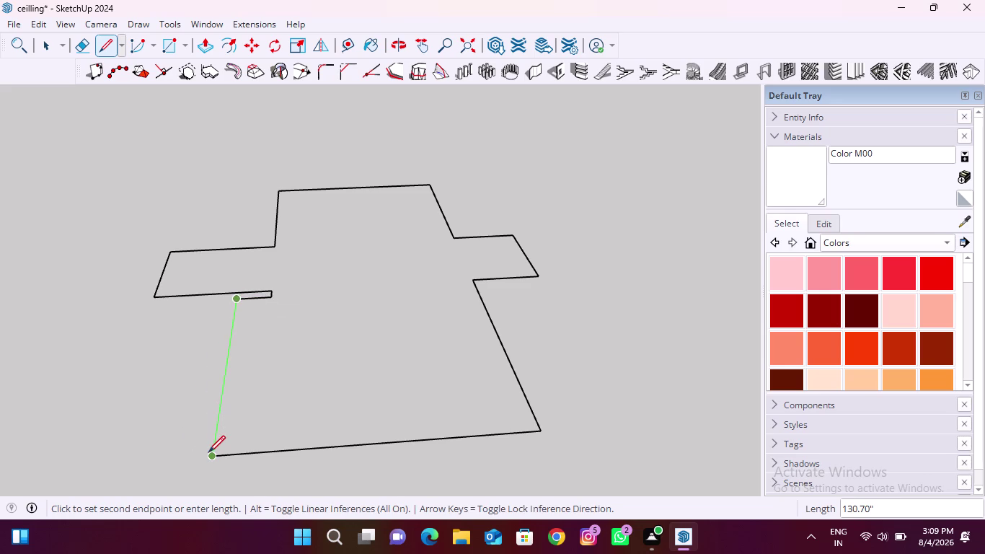
click(209, 454)
scroll(down, 3)
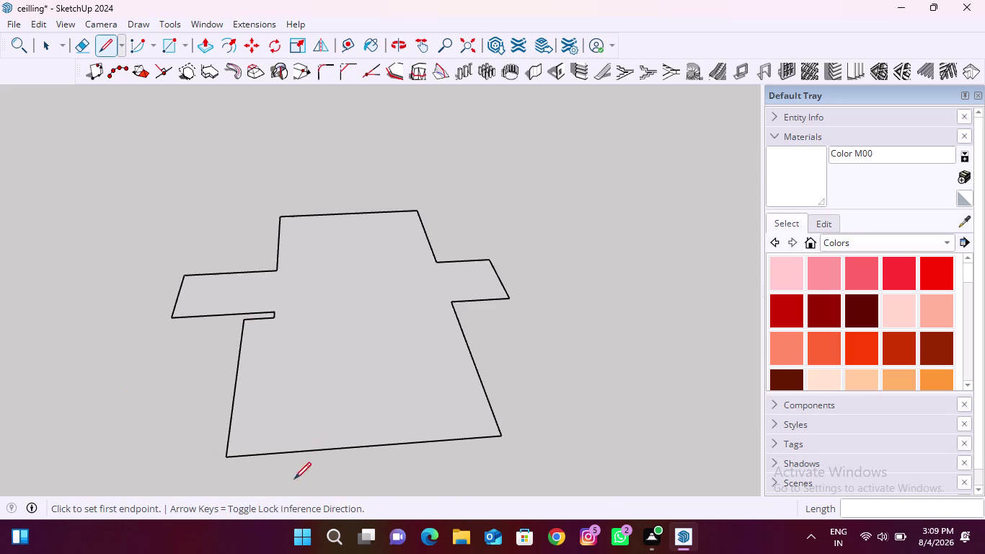
middle_drag(309, 462, 254, 407)
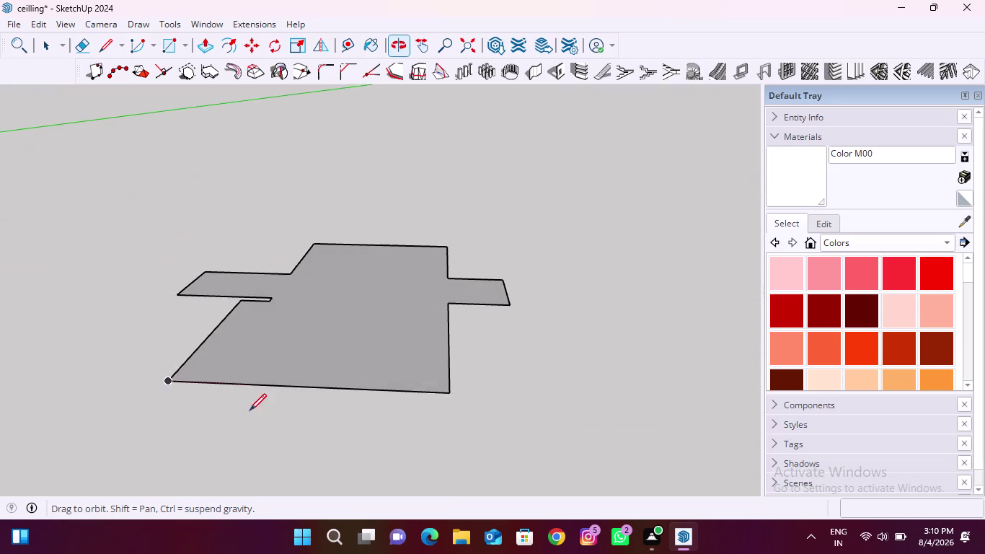
Select the gray ceiling face and delete it, leaving the closed outline edges.
middle_drag(254, 407, 250, 409)
key(space)
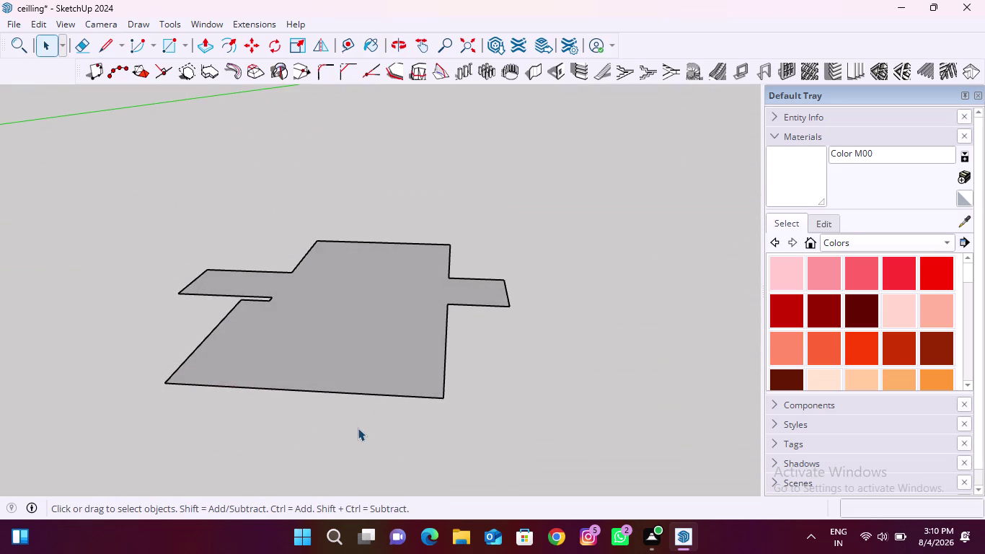
click(357, 351)
key(Delete)
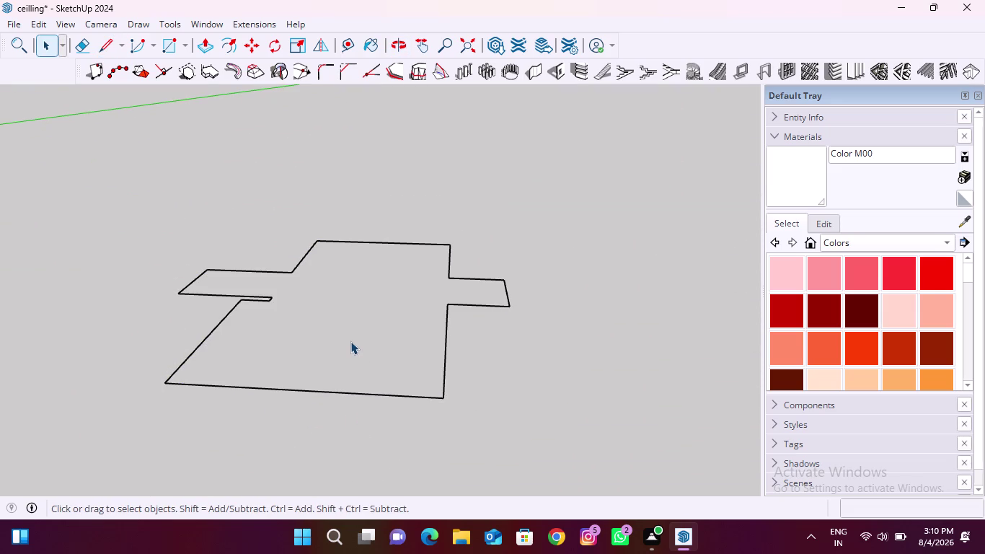
click(103, 41)
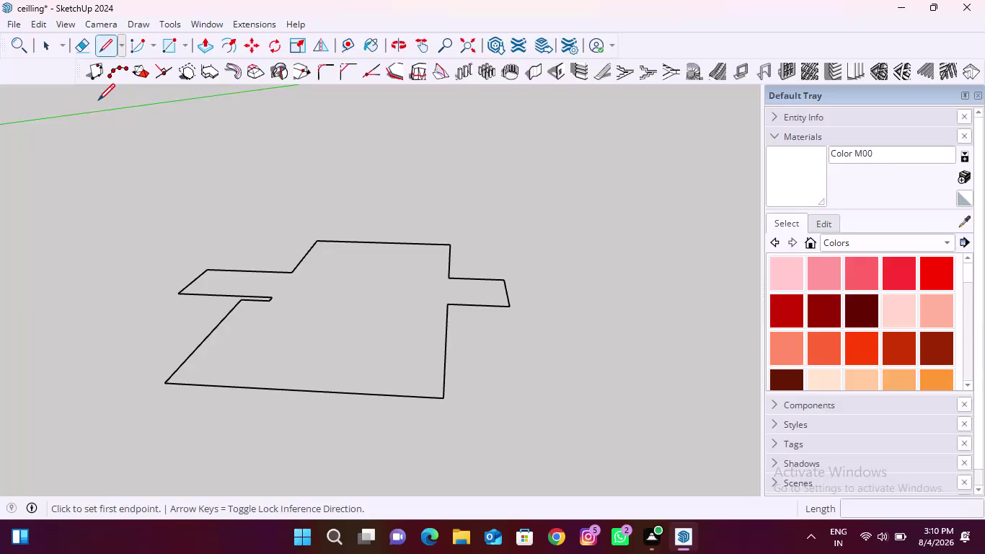
scroll(up, 3)
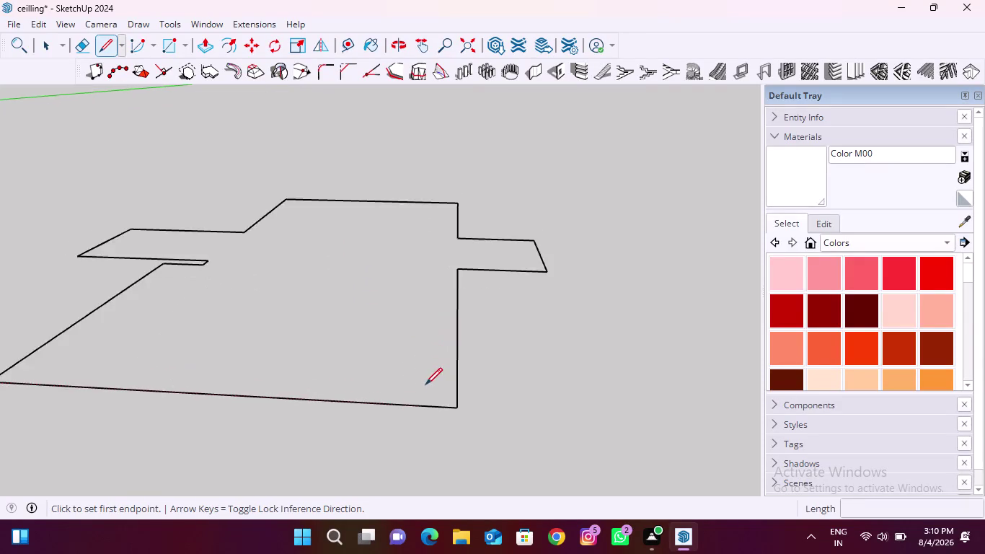
Draw an 8-inch-deep rectangle against the outline's right edge.
scroll(up, 3)
click(467, 379)
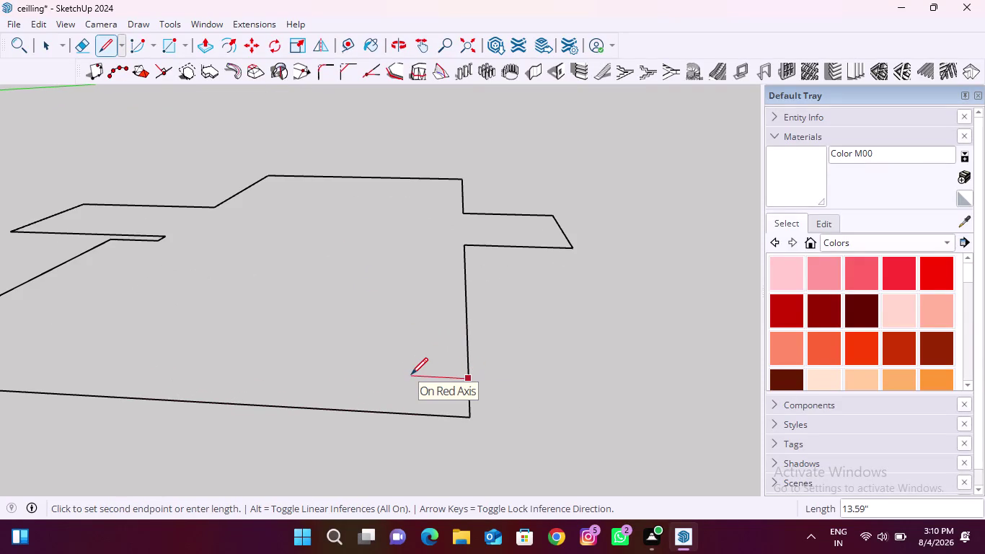
text(8")
key(Return)
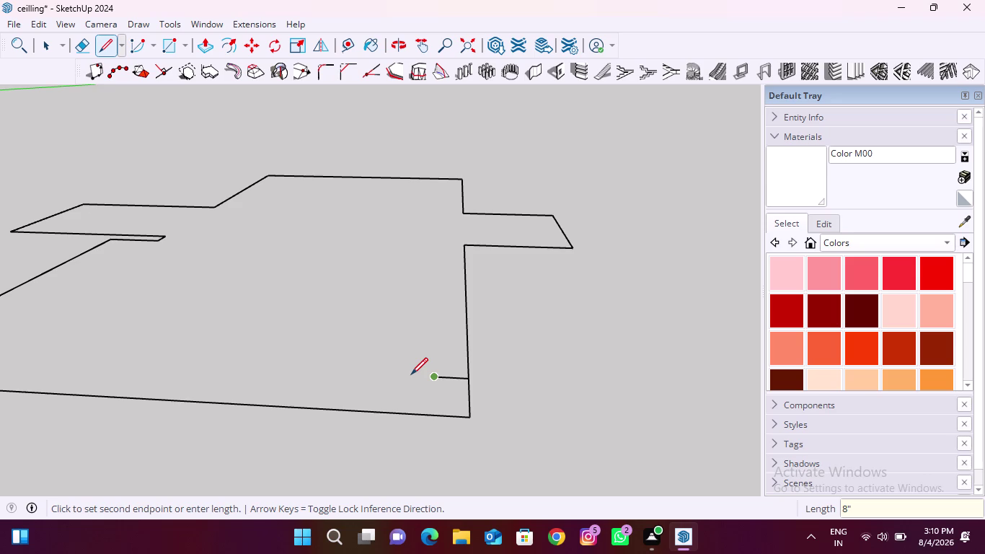
scroll(up, 3)
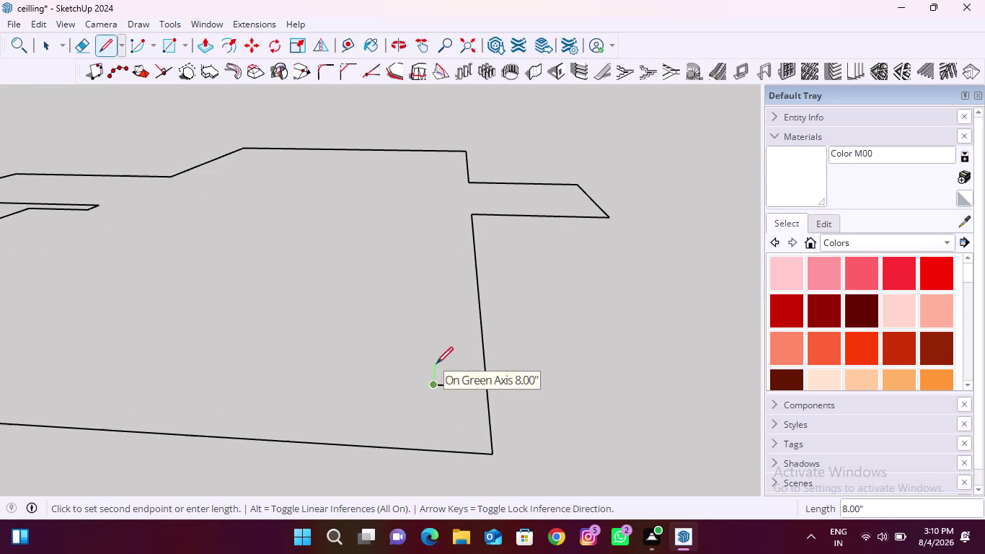
click(437, 363)
click(483, 365)
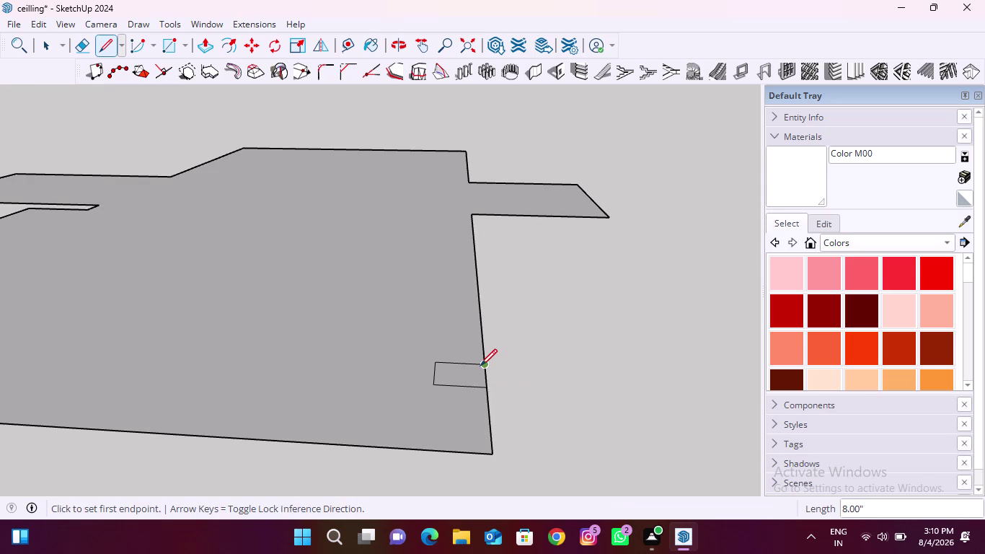
key(Escape)
Select and delete the large ceiling face.
key(space)
click(372, 323)
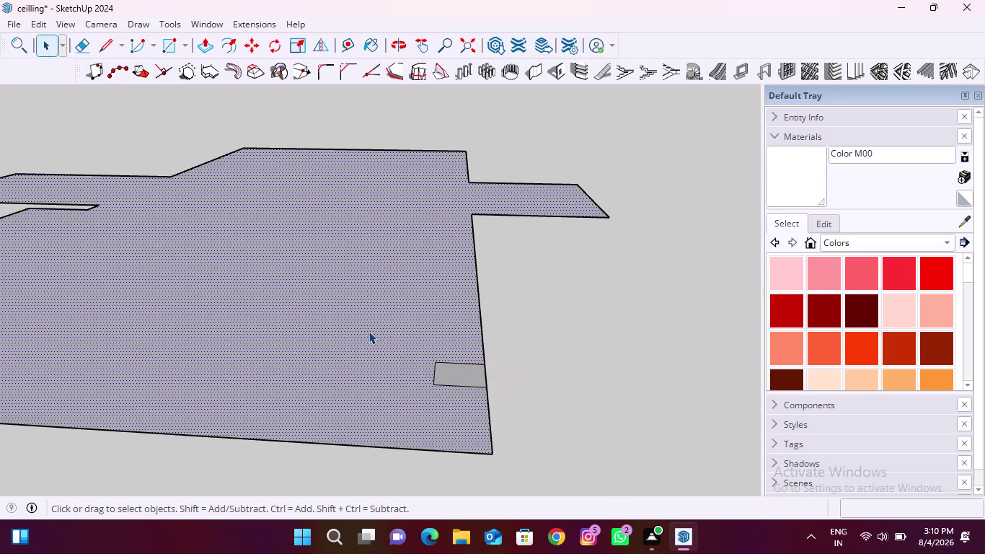
key(Delete)
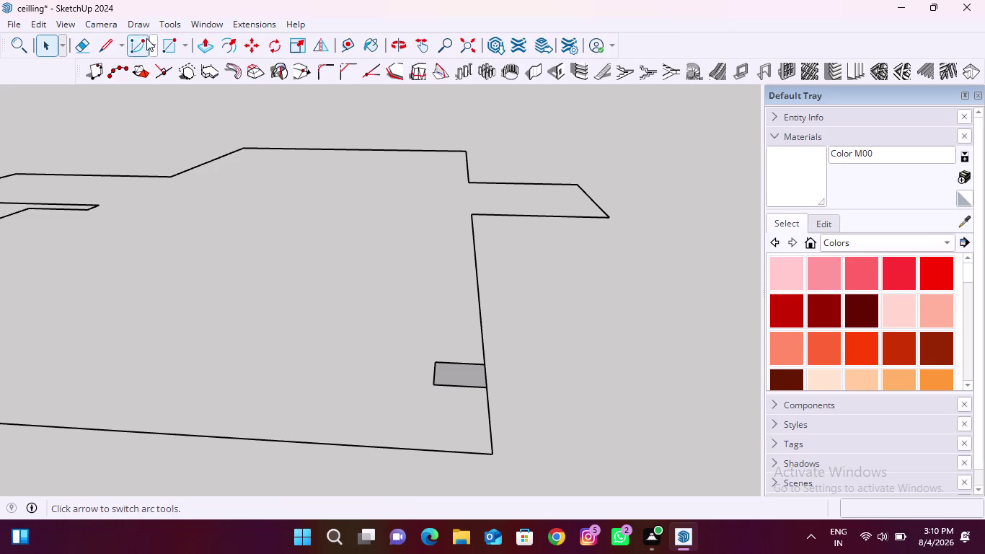
Place a Tape Measure guide line 6" inside the outline's right edge.
click(342, 47)
scroll(up, 3)
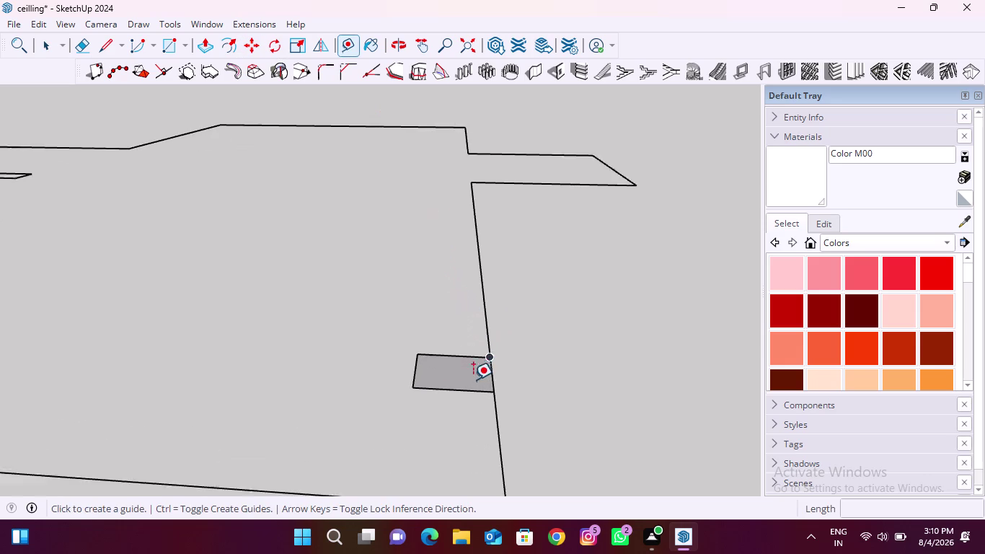
click(494, 374)
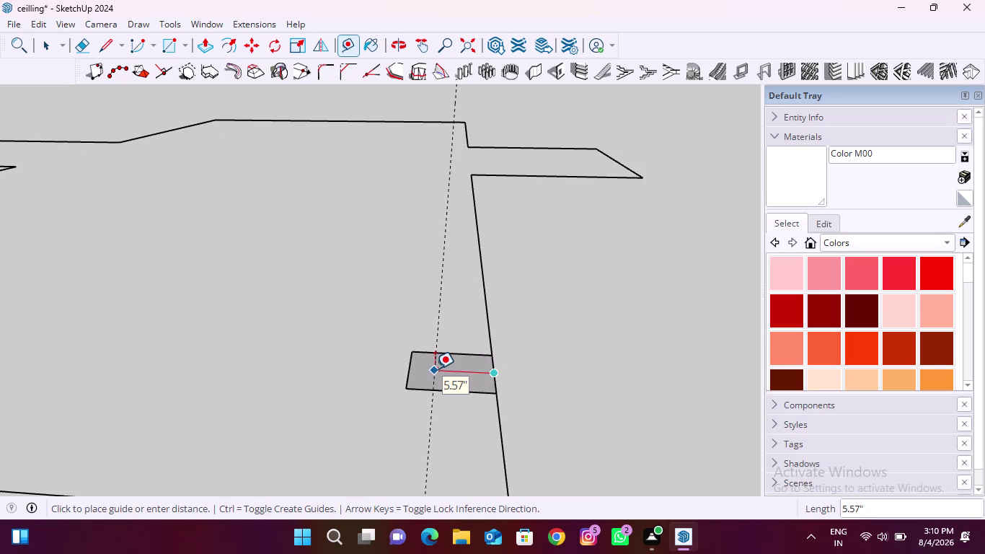